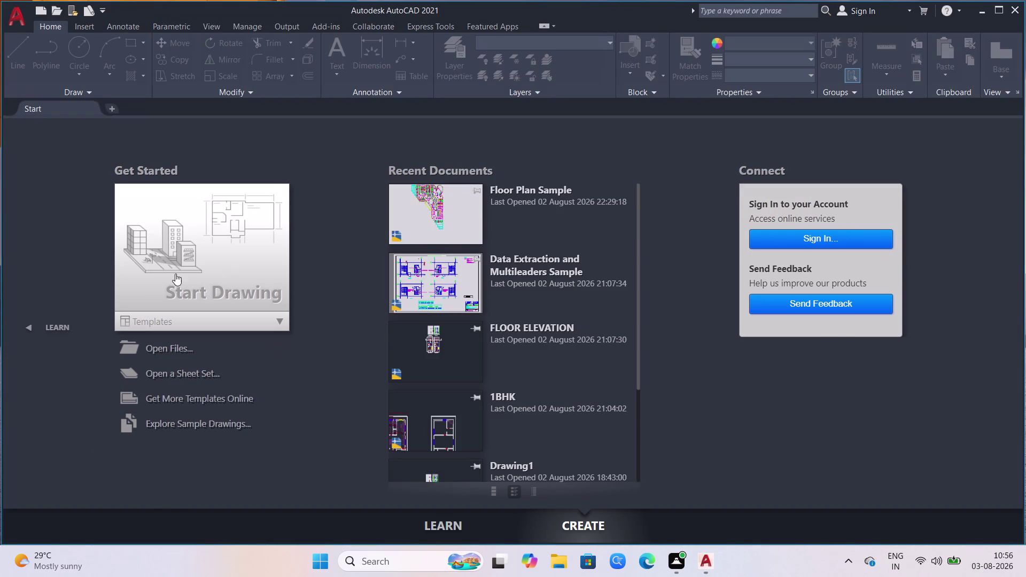
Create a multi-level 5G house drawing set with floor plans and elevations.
Start a new blank drawing and clear the stray selection windows and shortcut menus.
double_click(200, 260)
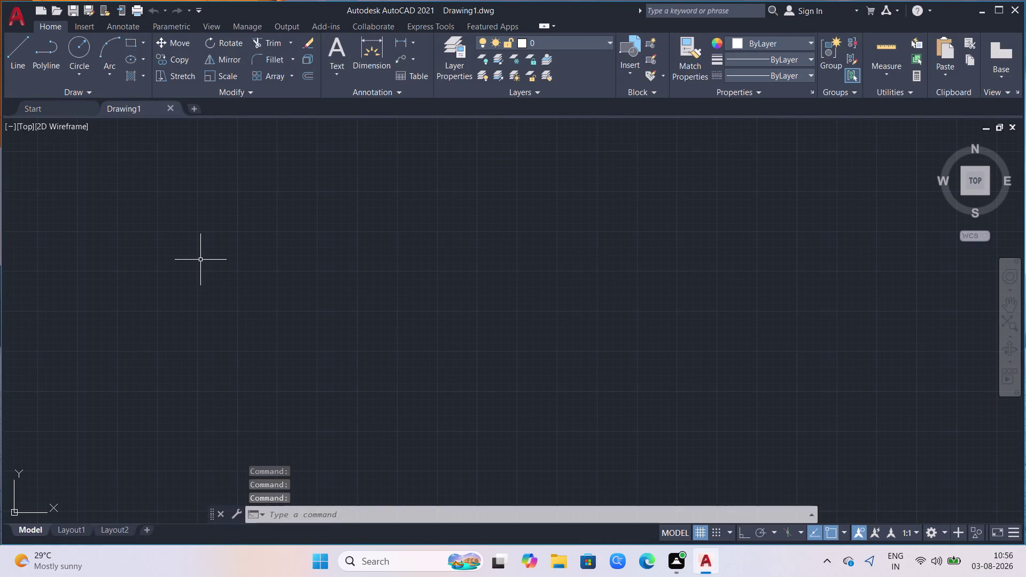
double_click(201, 260)
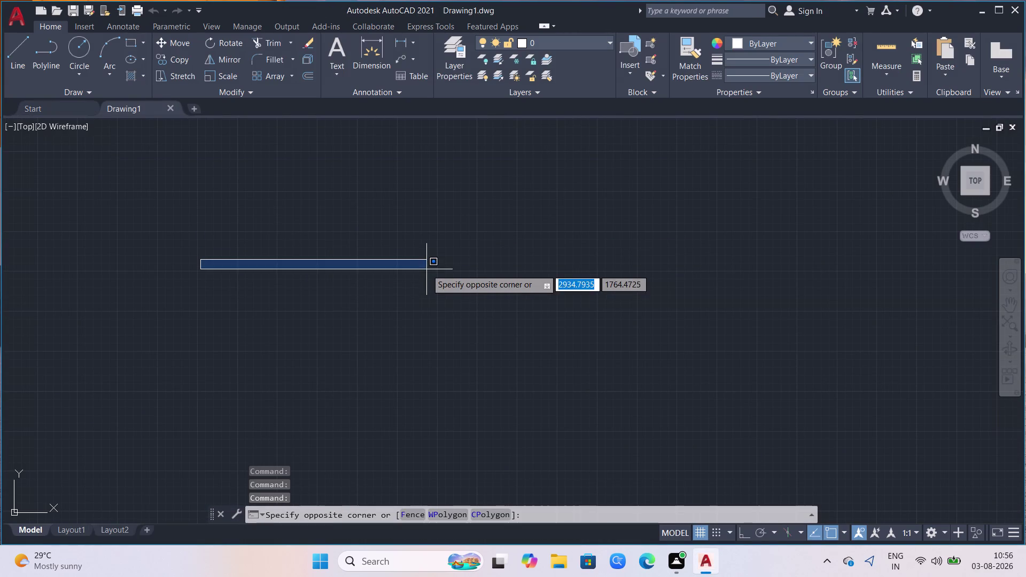
key(Escape)
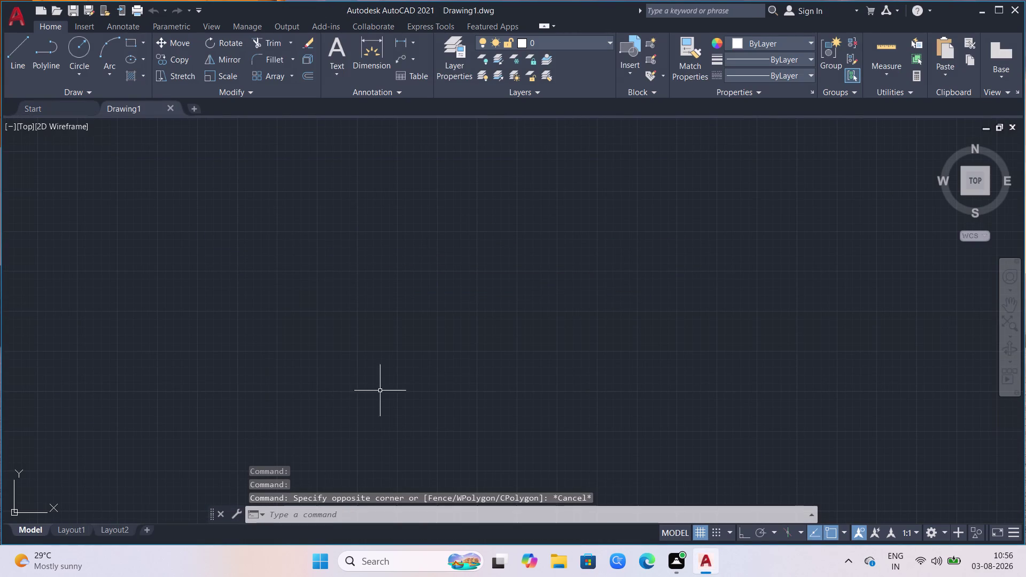
right_click(416, 389)
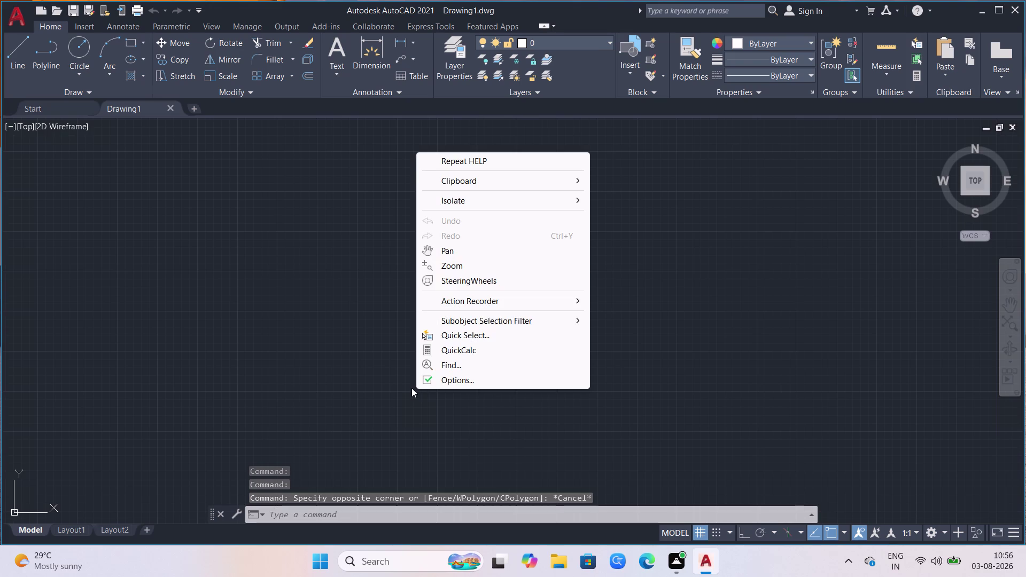
key(Escape)
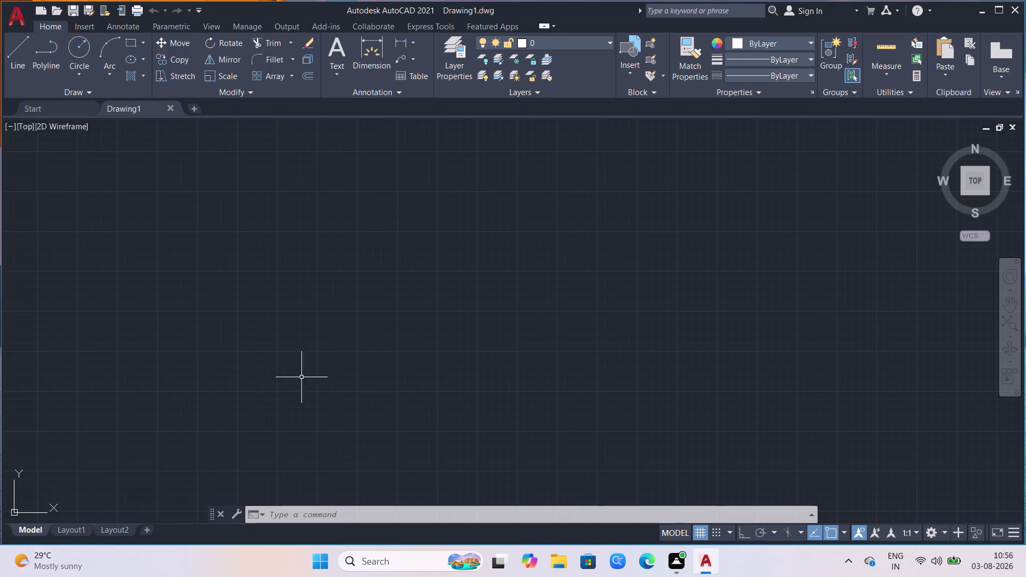
right_drag(323, 343, 322, 348)
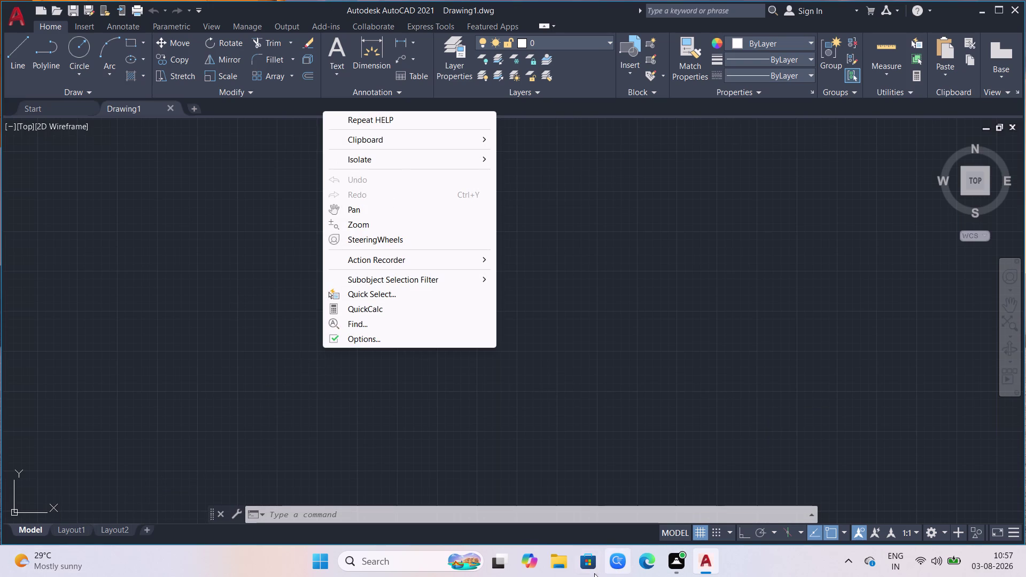
key(Escape)
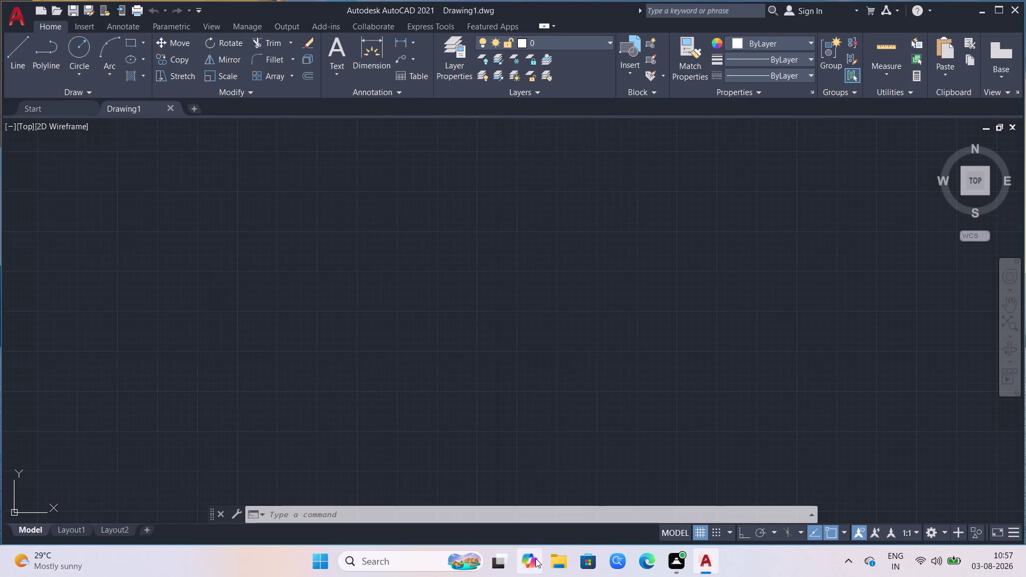
right_click(565, 530)
click(576, 348)
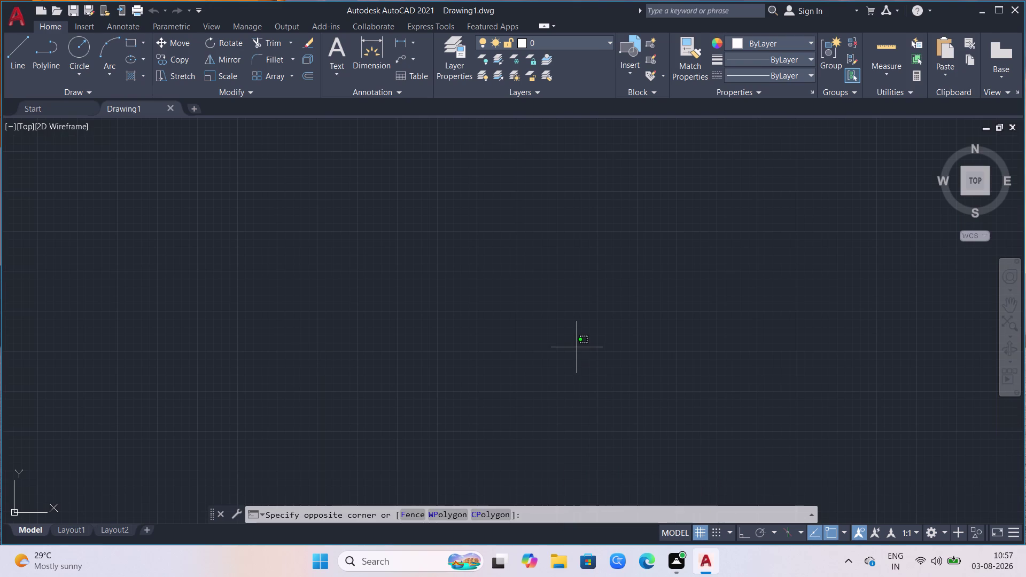
key(Escape)
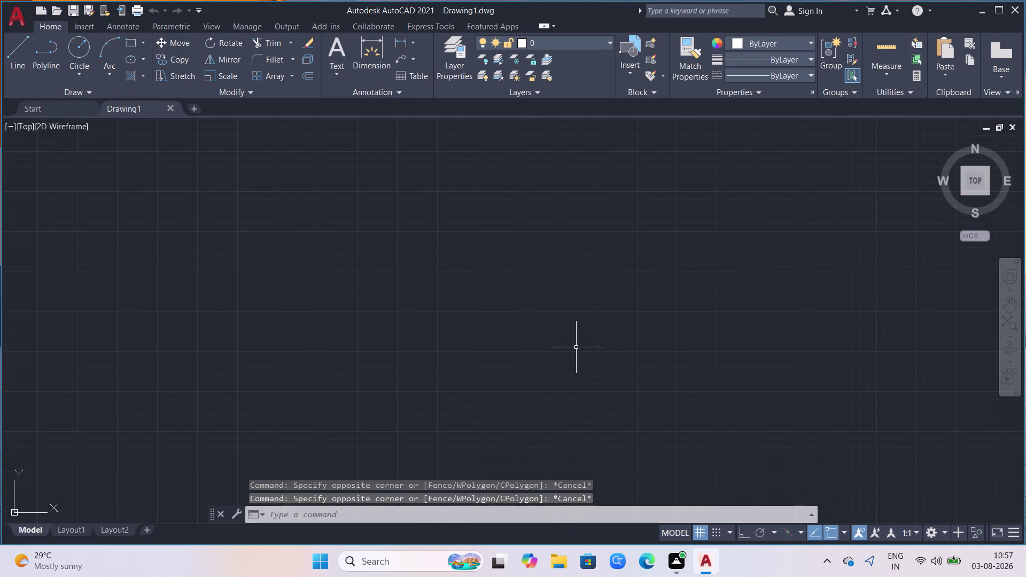
Set drawing units to Engineering length, 0'-0.0" precision and Feet insertion scale.
text(un)
key(space)
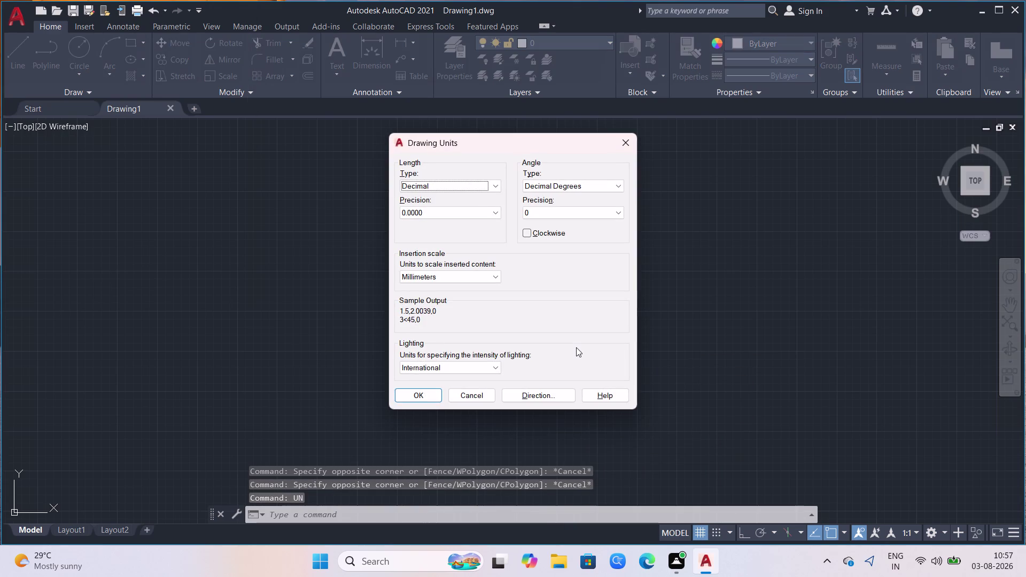
click(496, 189)
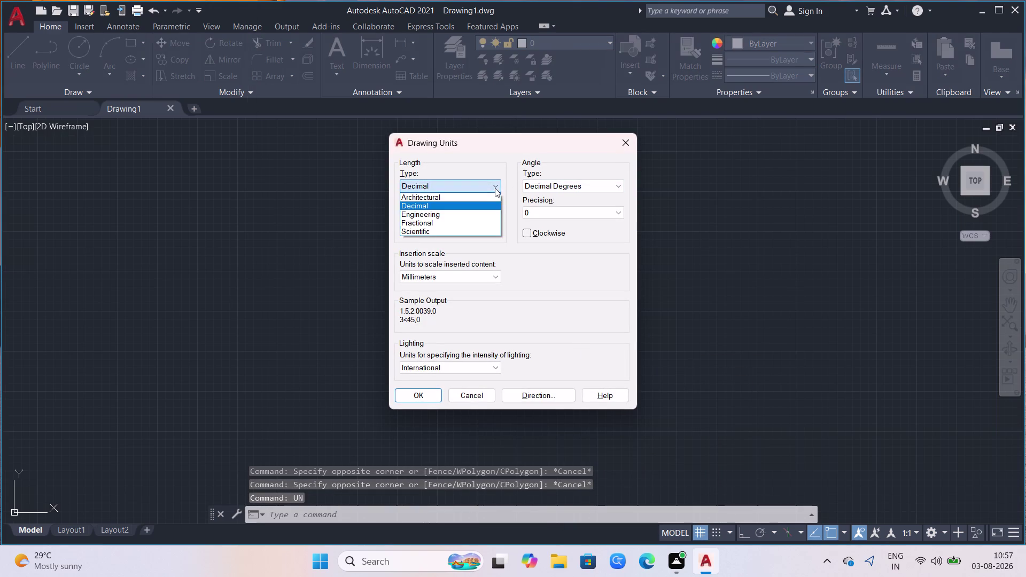
click(421, 217)
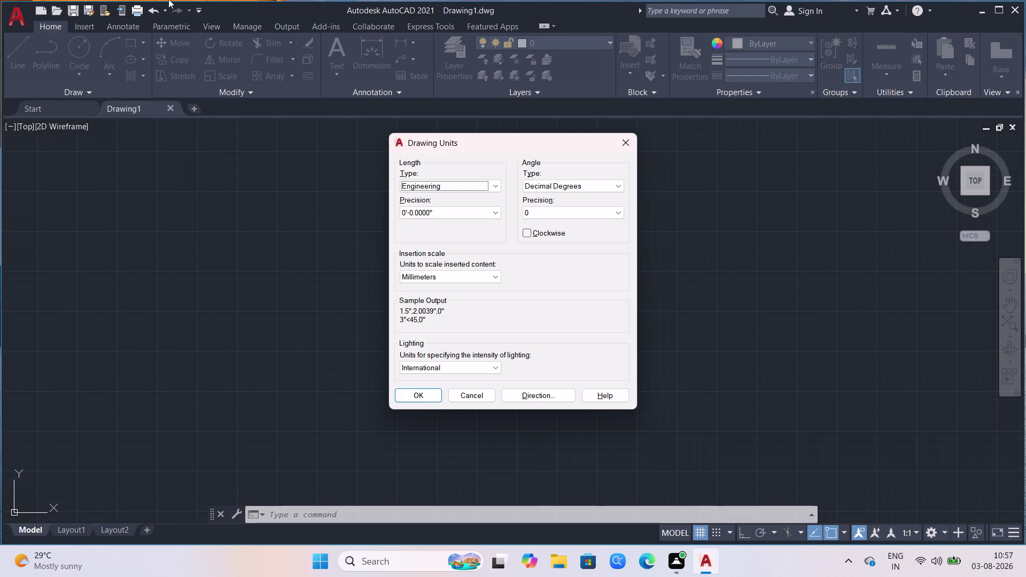
click(491, 211)
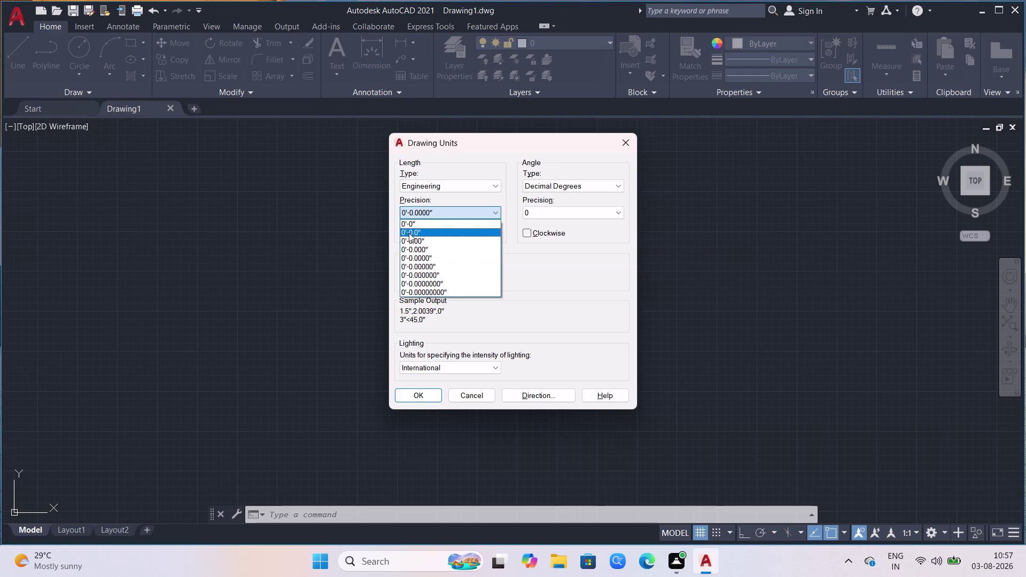
click(409, 233)
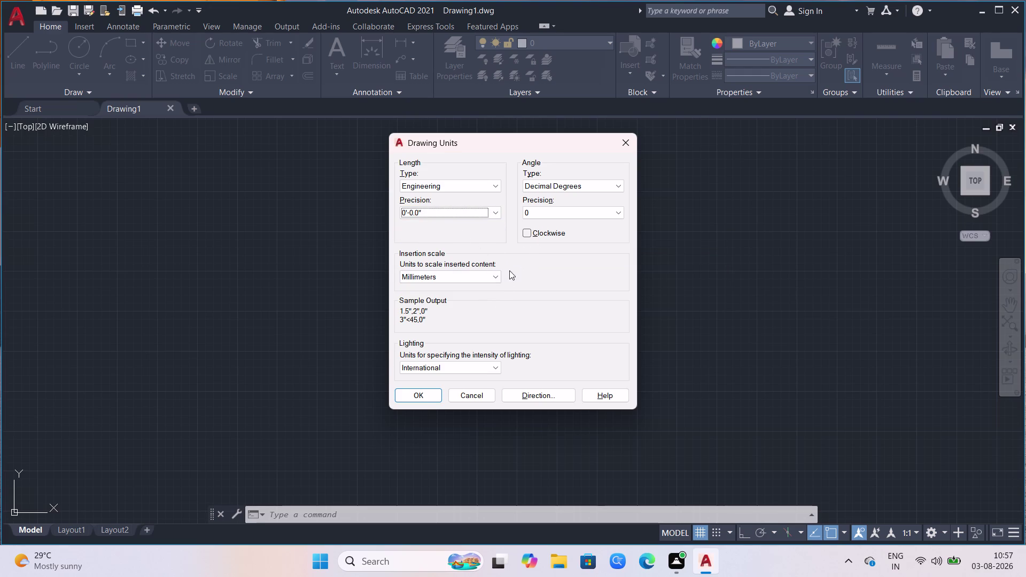
click(499, 276)
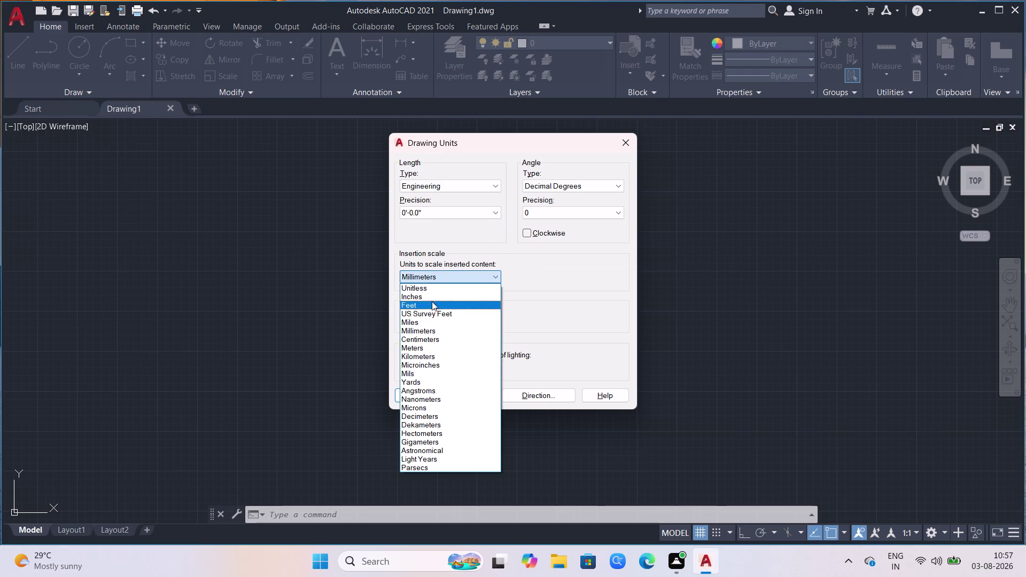
click(432, 298)
click(429, 398)
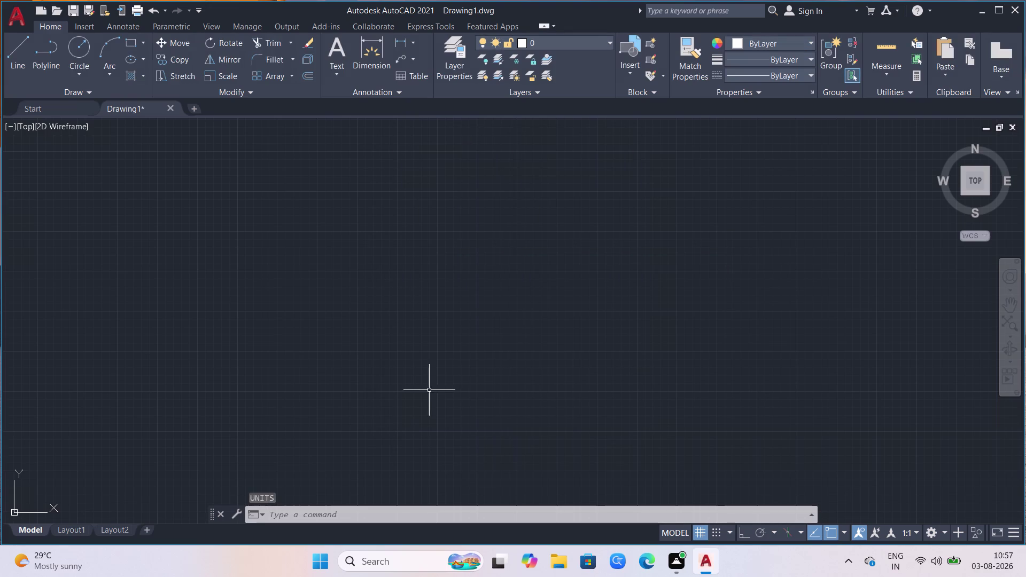
Open the Dimension Style Manager with the D alias.
right_click(457, 339)
click(700, 292)
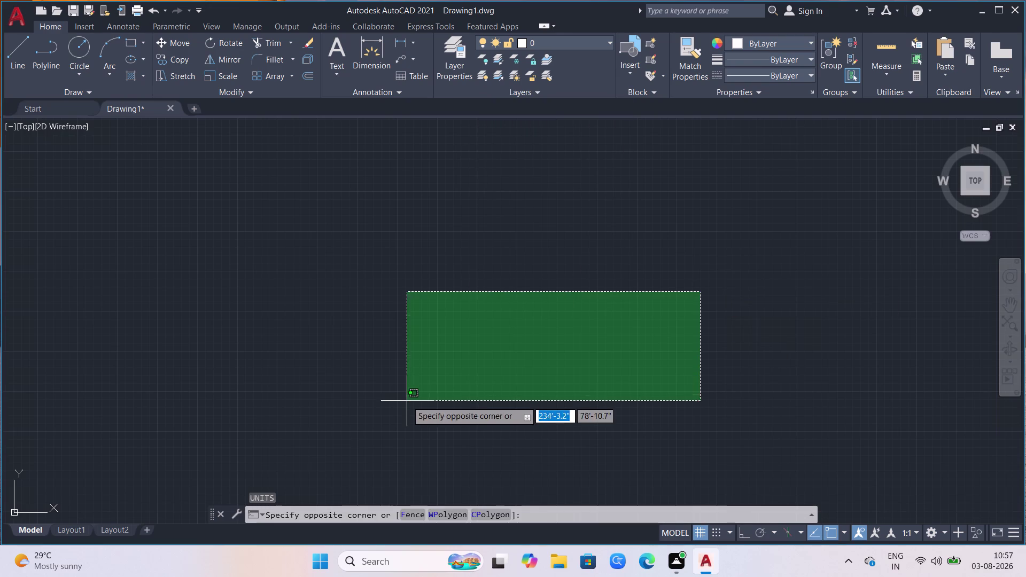
key(Escape)
key(d)
key(Return)
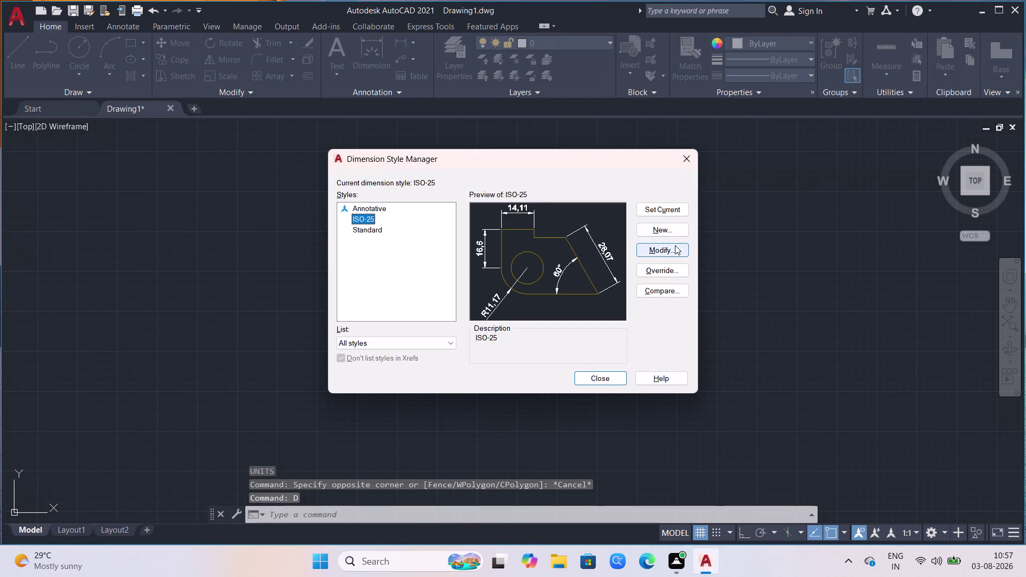
Give the ISO-25 style Engineering primary units with 0'-0.0" precision.
click(675, 248)
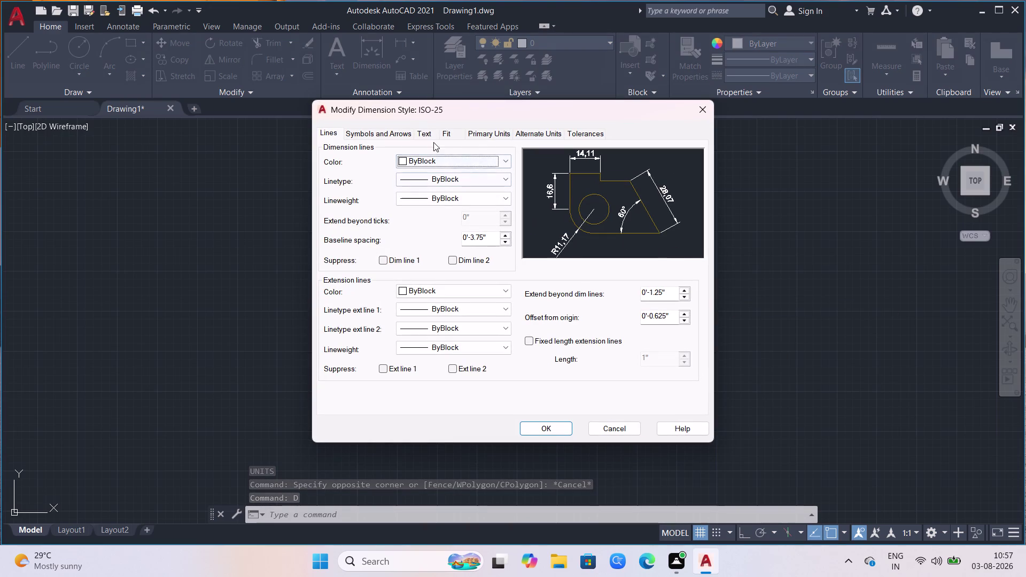
click(498, 135)
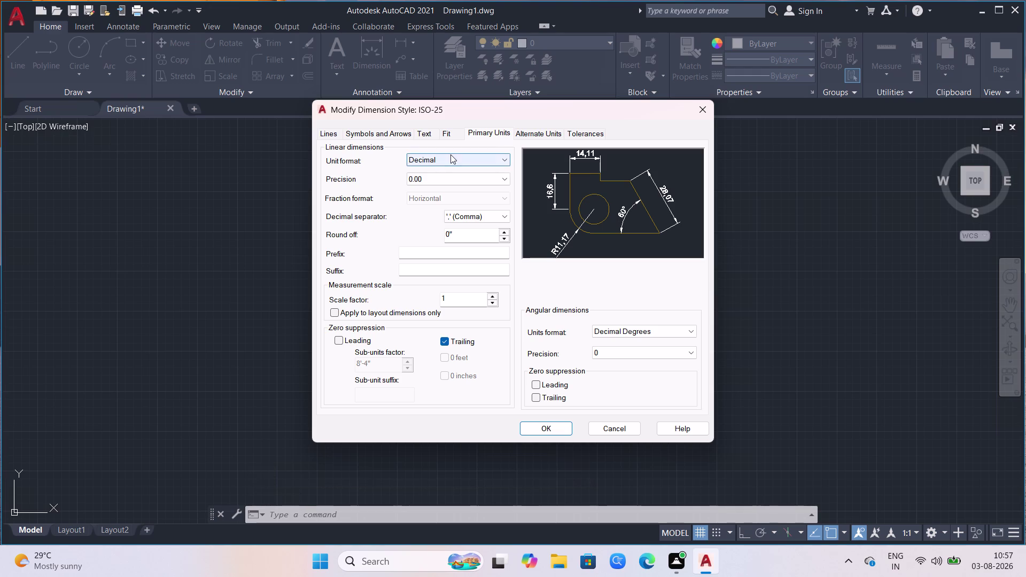
click(451, 154)
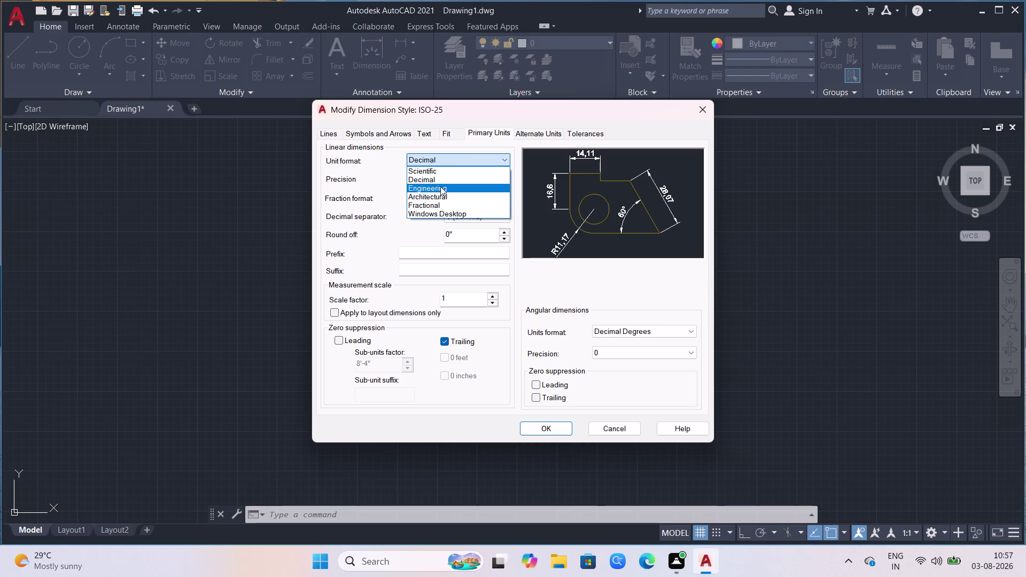
click(441, 186)
click(441, 186)
click(444, 181)
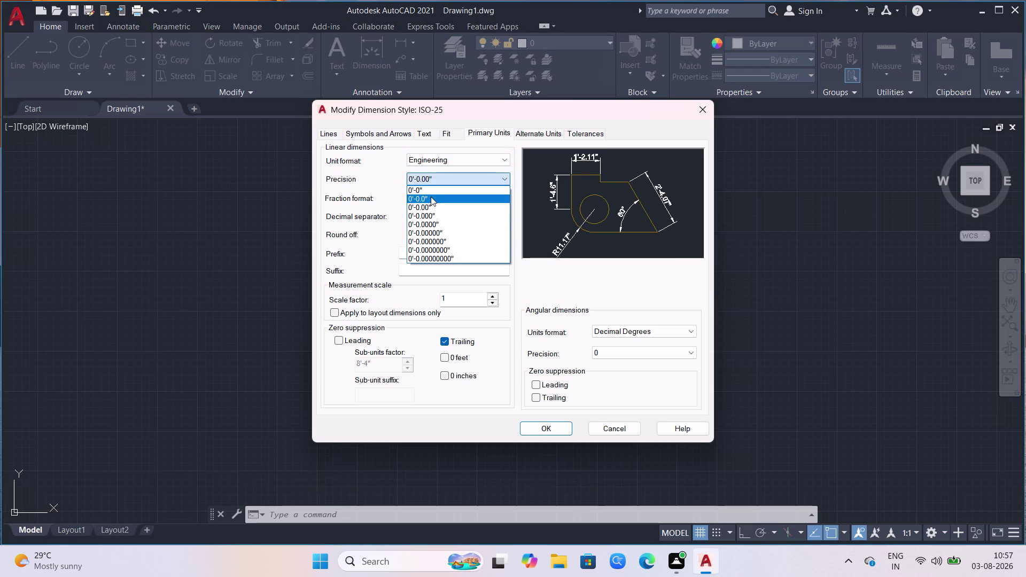
click(431, 197)
click(445, 128)
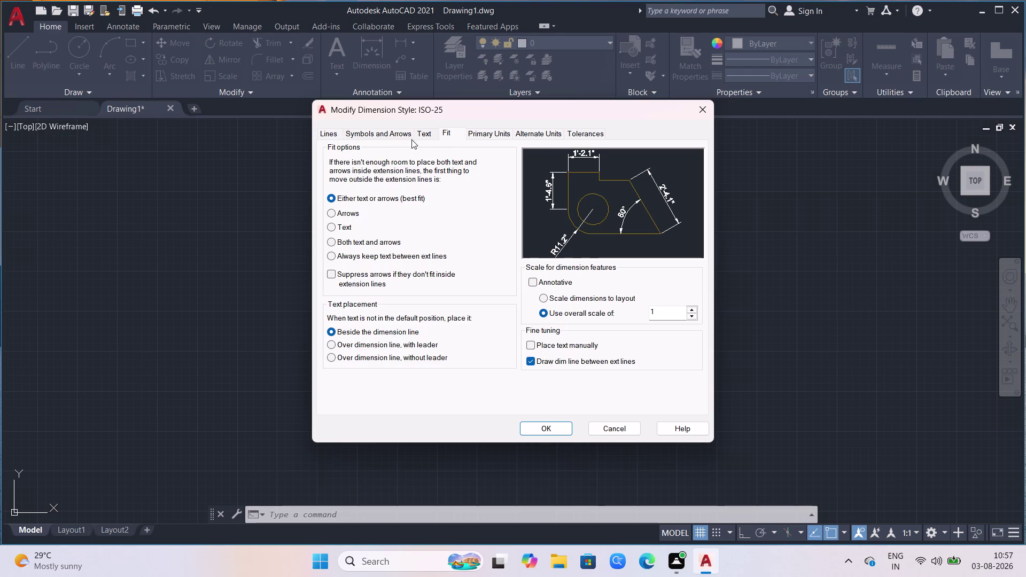
Change the ISO-25 dimension text height to 4".
click(429, 132)
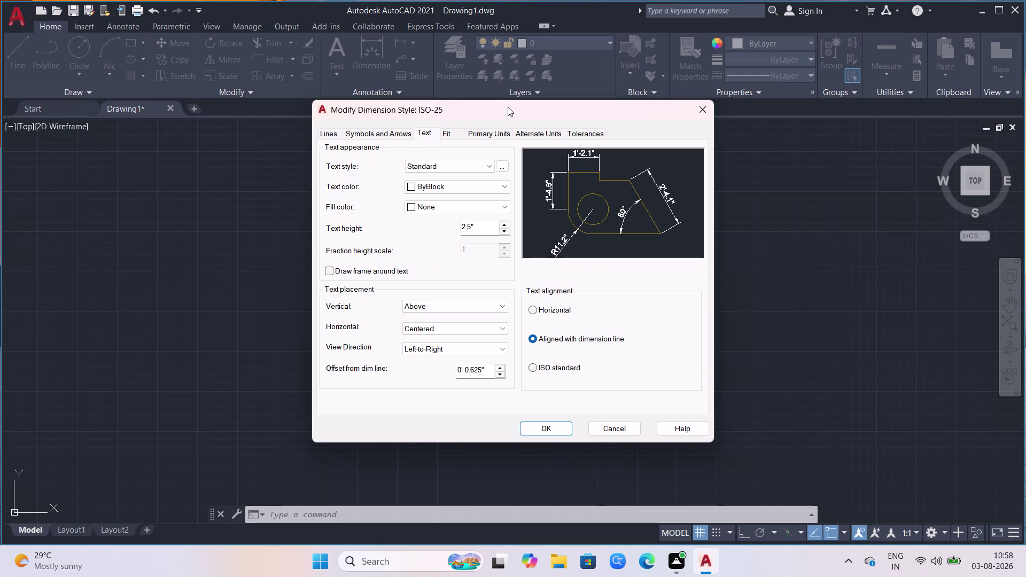
click(426, 132)
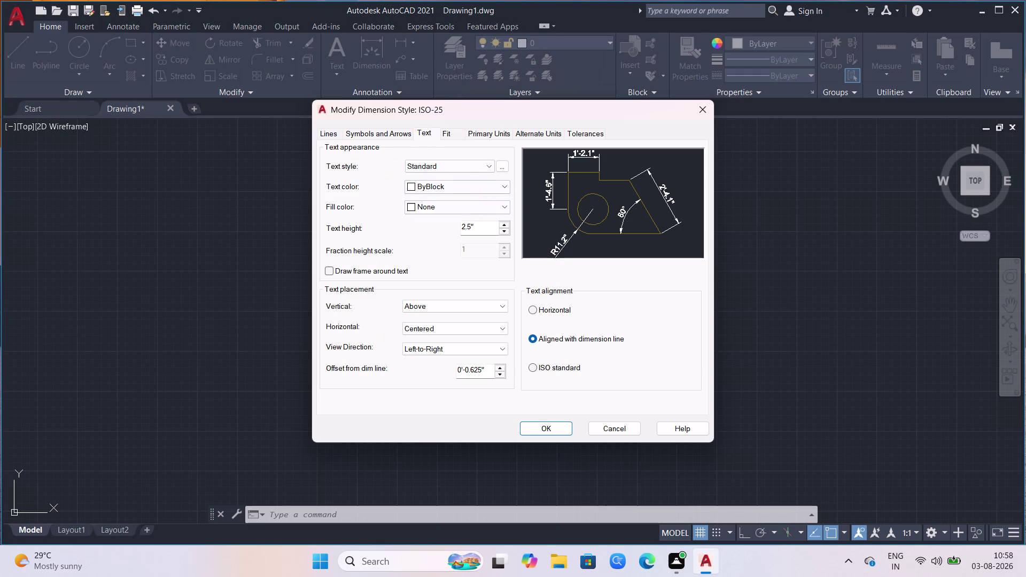
click(480, 228)
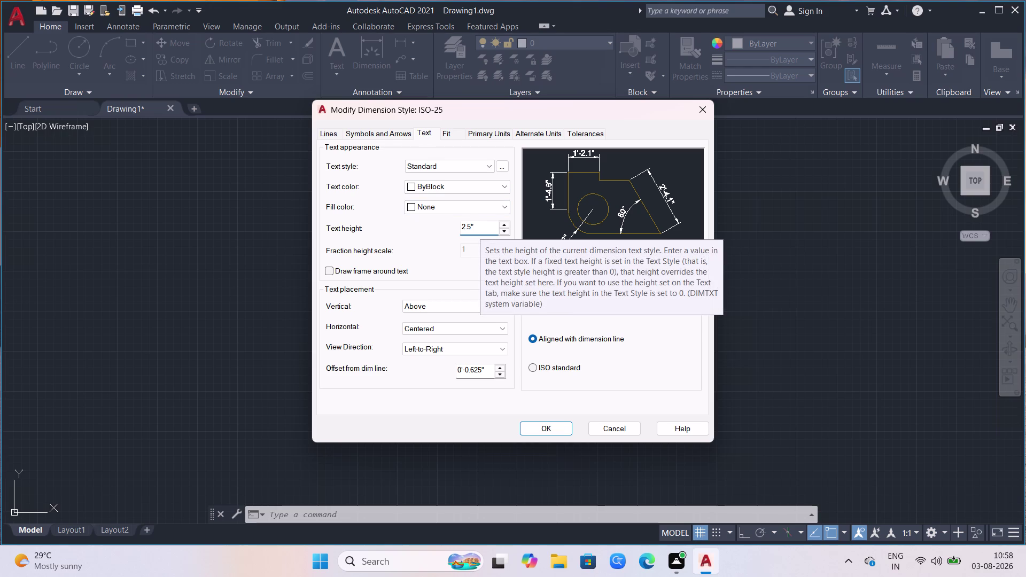
key(BackSpace)
key(BackSpace)
key(BackSpace)
key(BackSpace)
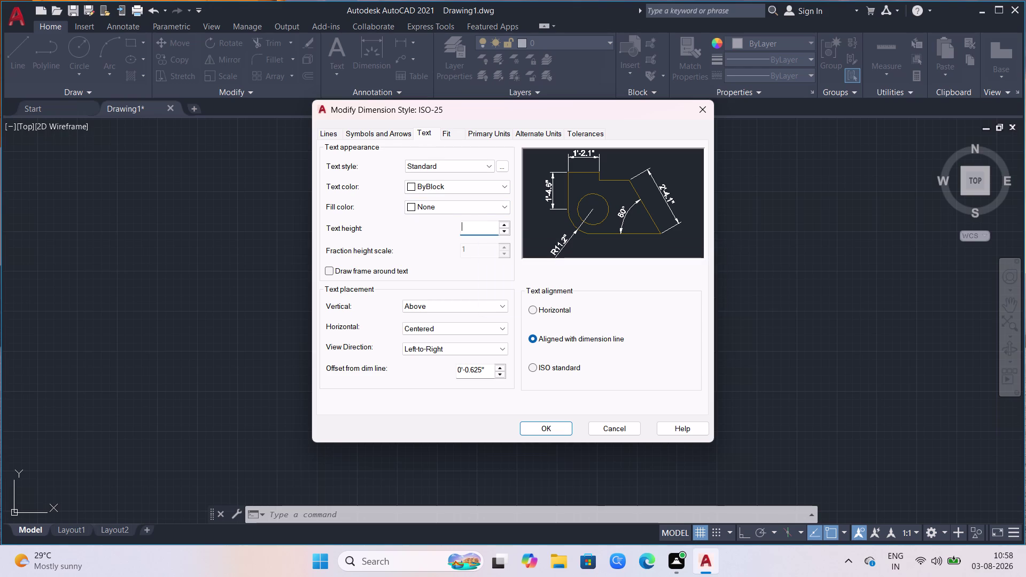
key(4)
key(apostrophe)
key(BackSpace)
key(shift+quotedbl)
Apply the style changes and make ISO-25 the current dimension style.
click(553, 431)
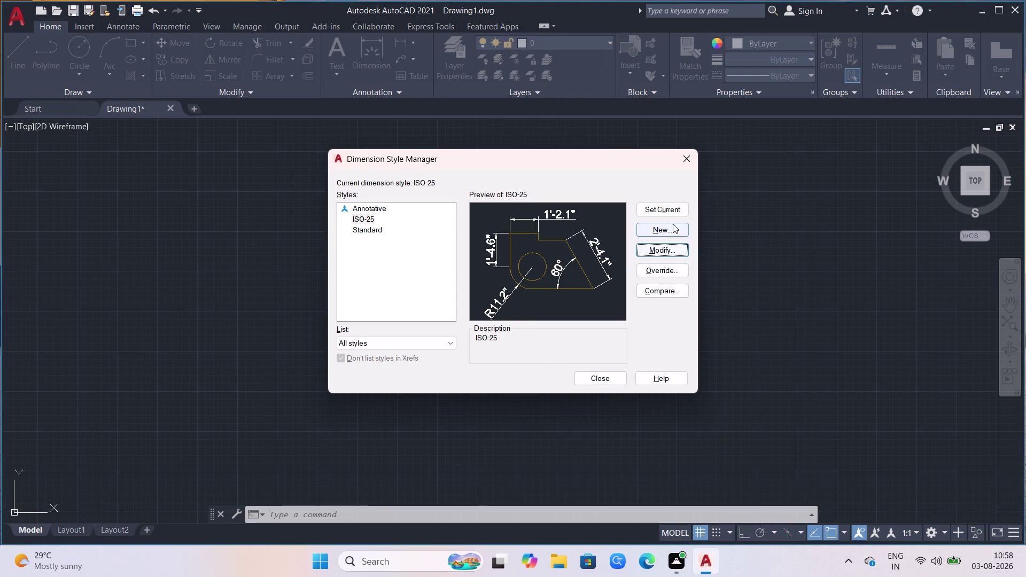
click(675, 205)
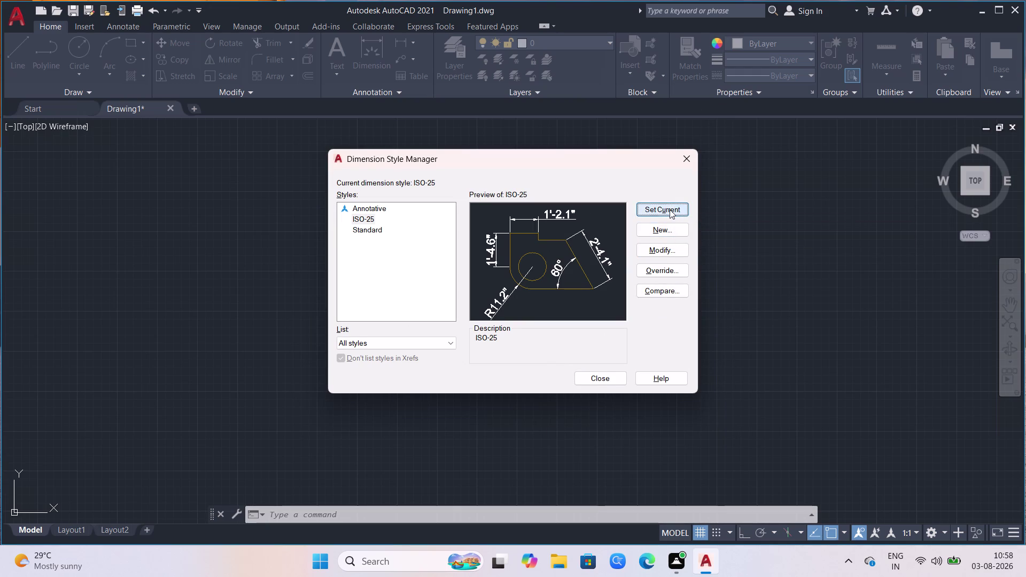
click(615, 379)
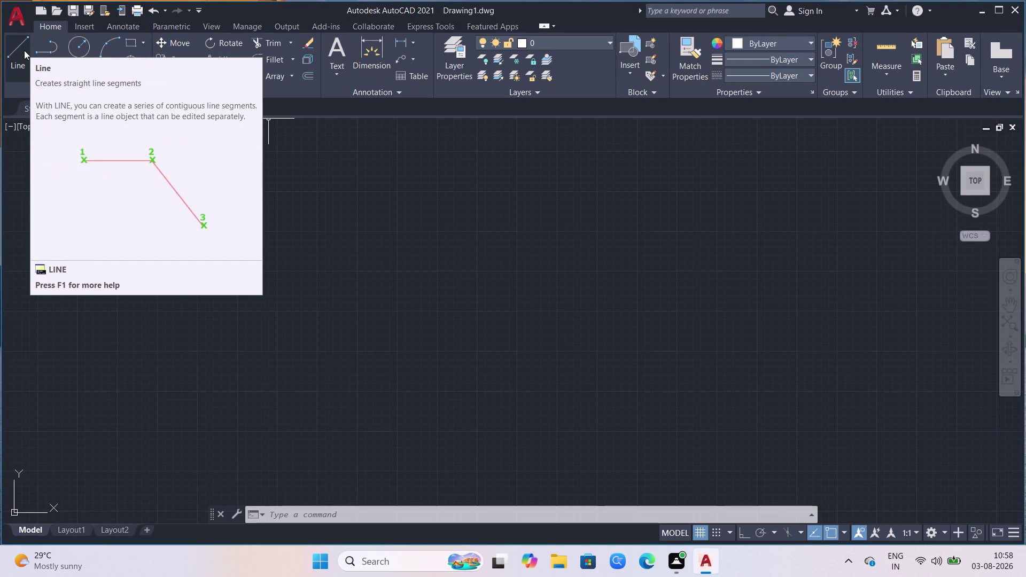
Place crossing vertical and horizontal construction lines using XLINE with Ortho on.
key(x)
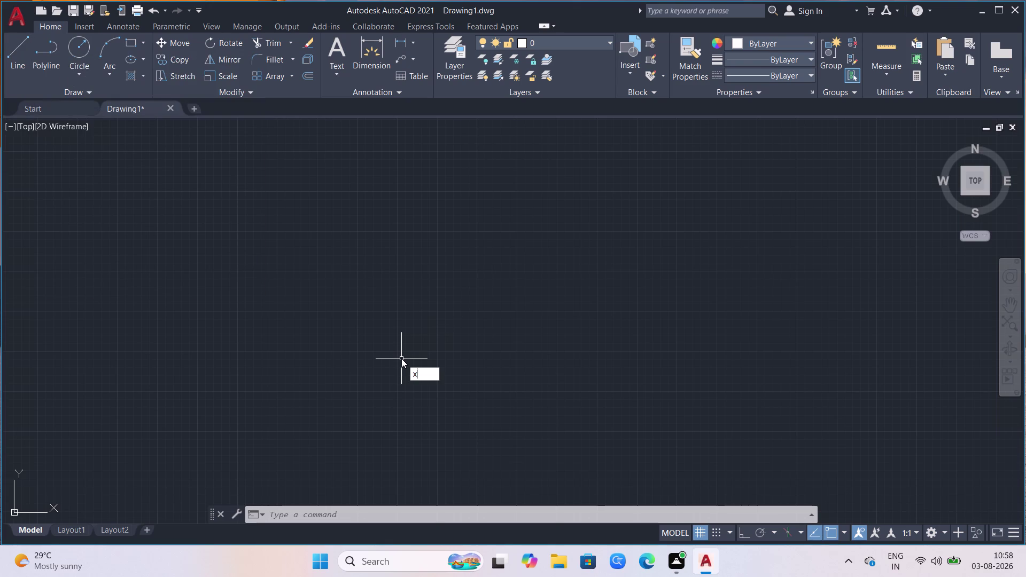
key(l)
key(Return)
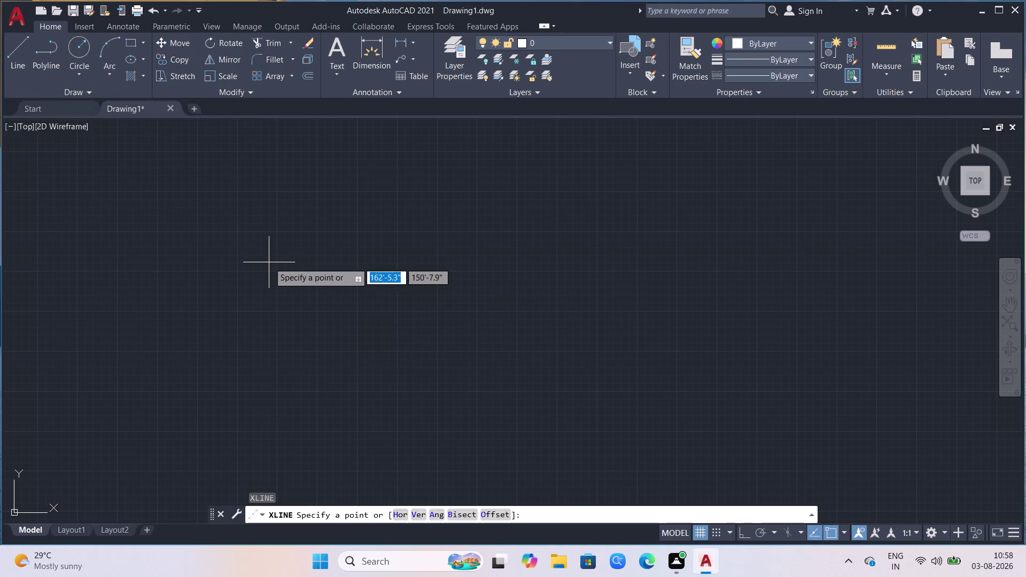
click(271, 264)
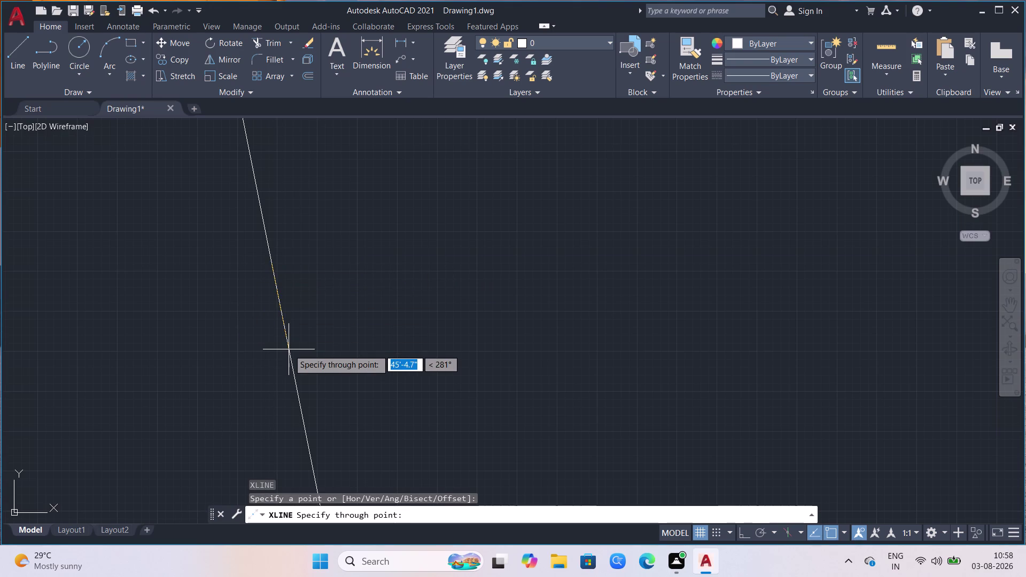
key(F8)
click(288, 350)
click(426, 303)
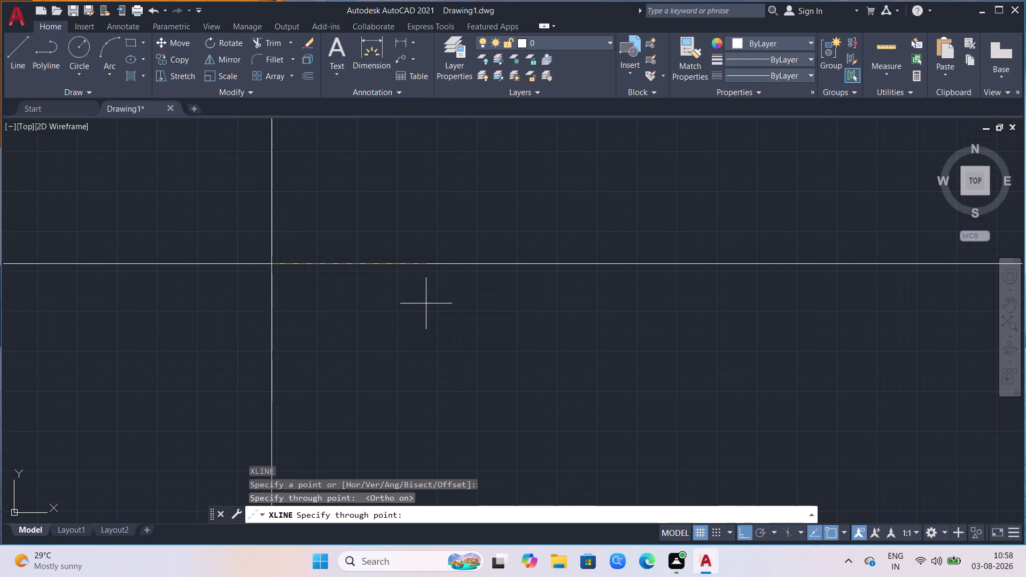
key(Escape)
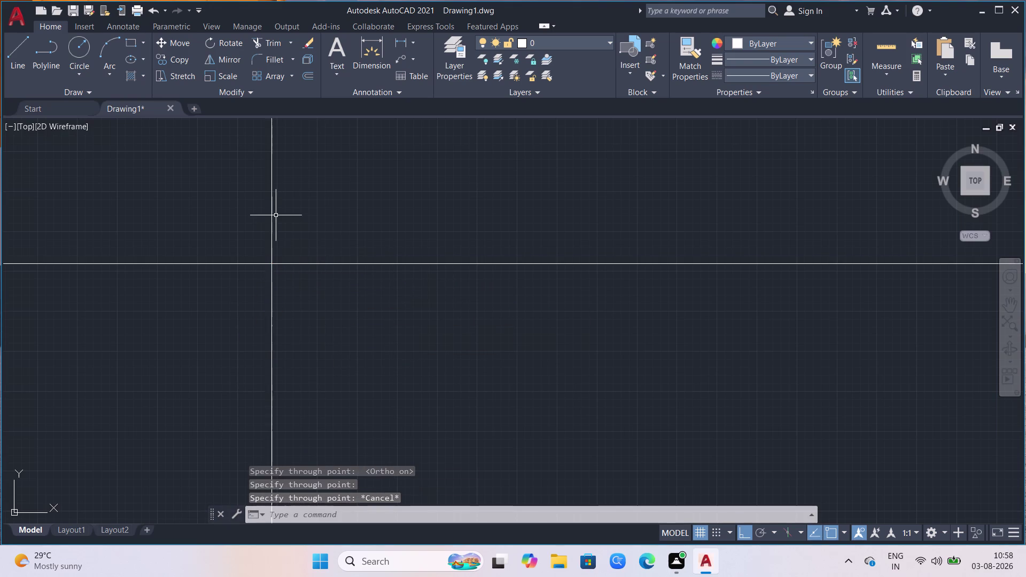
scroll(down, 3)
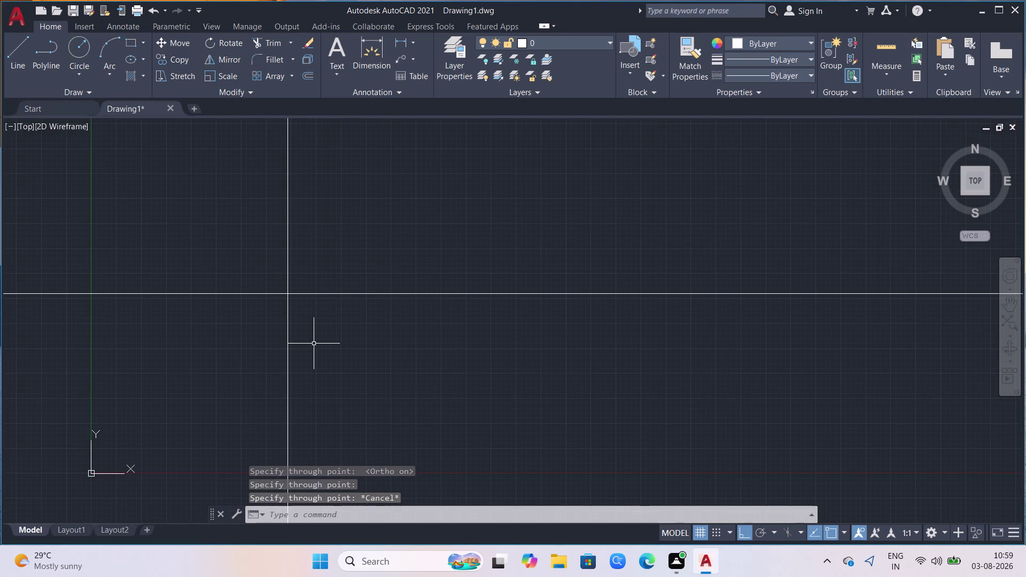
scroll(up, 3)
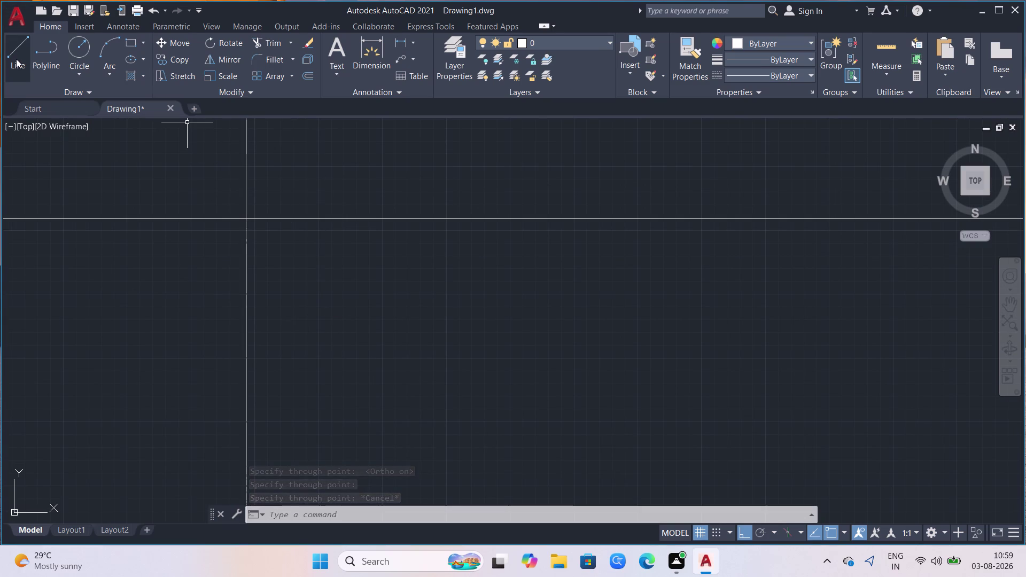
click(18, 53)
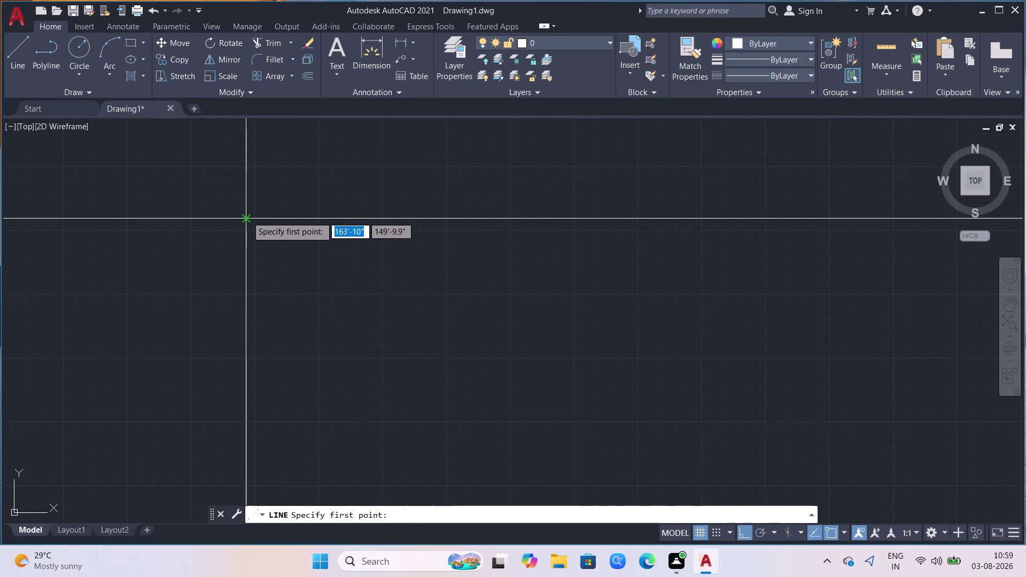
Draw a 27-foot line starting from the construction-line crossing.
click(247, 217)
text(27)
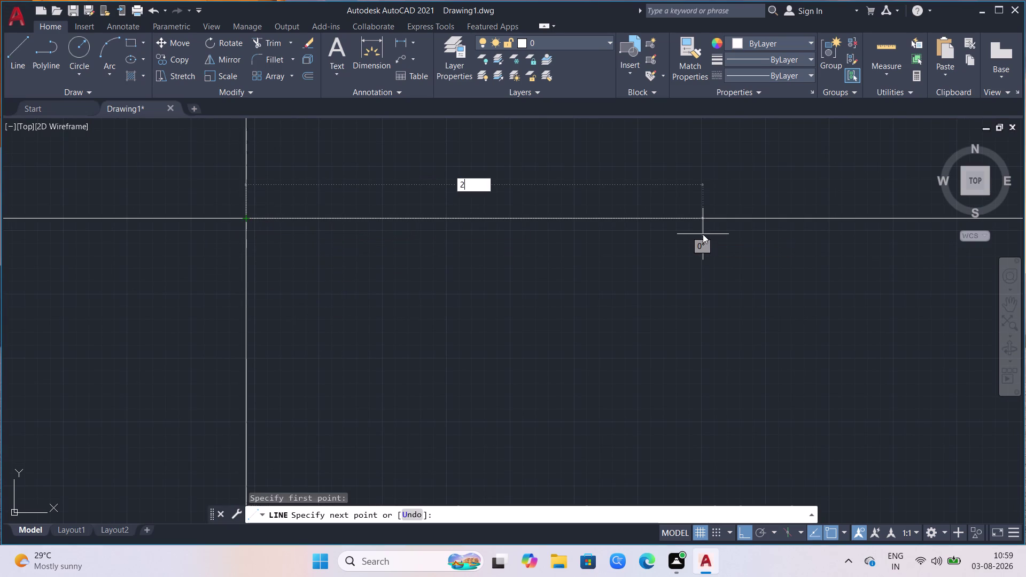
text(')
key(Return)
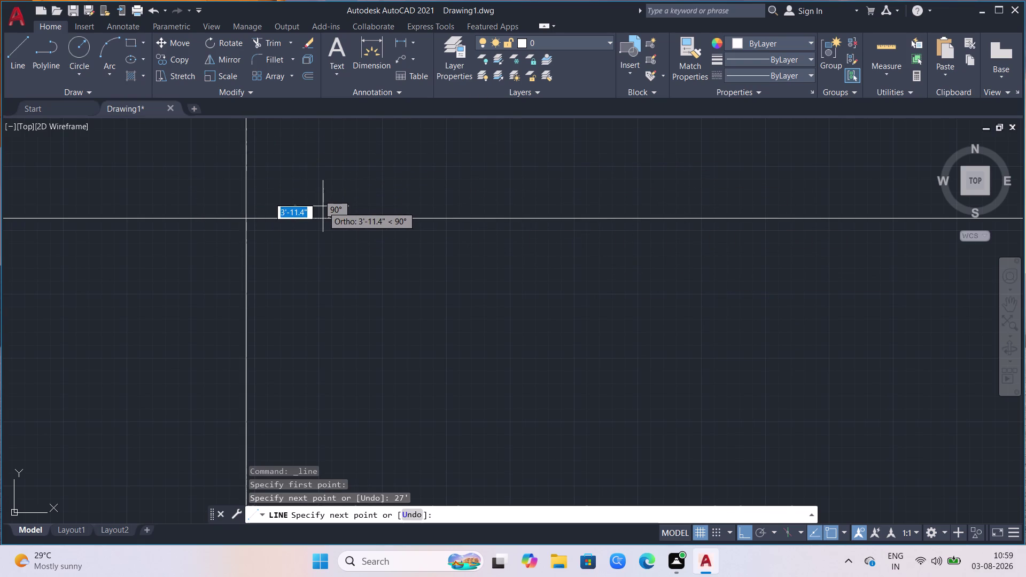
Draw a 50-foot line downward, then end the bottom line on the vertical construction line.
scroll(up, 3)
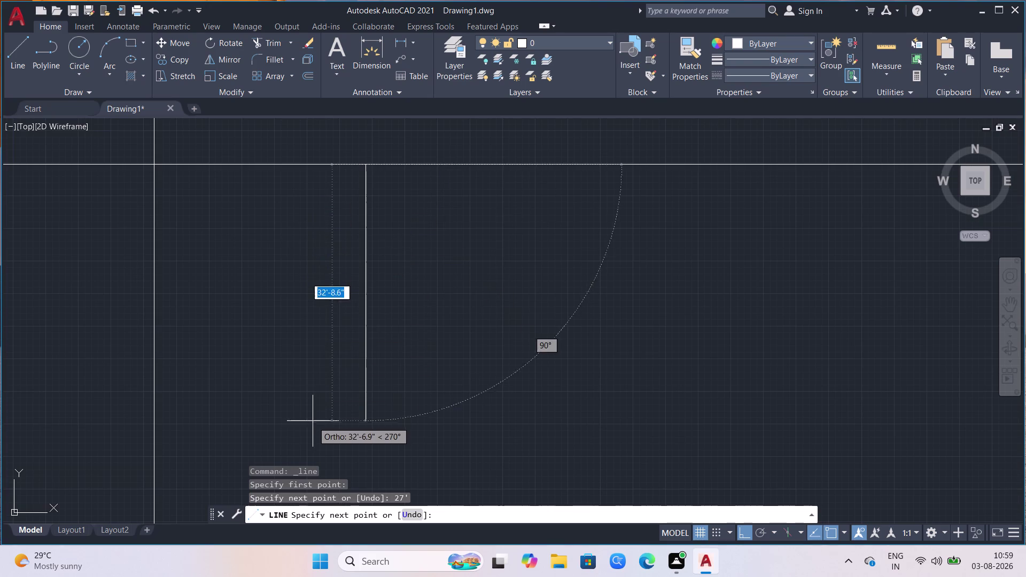
key(5)
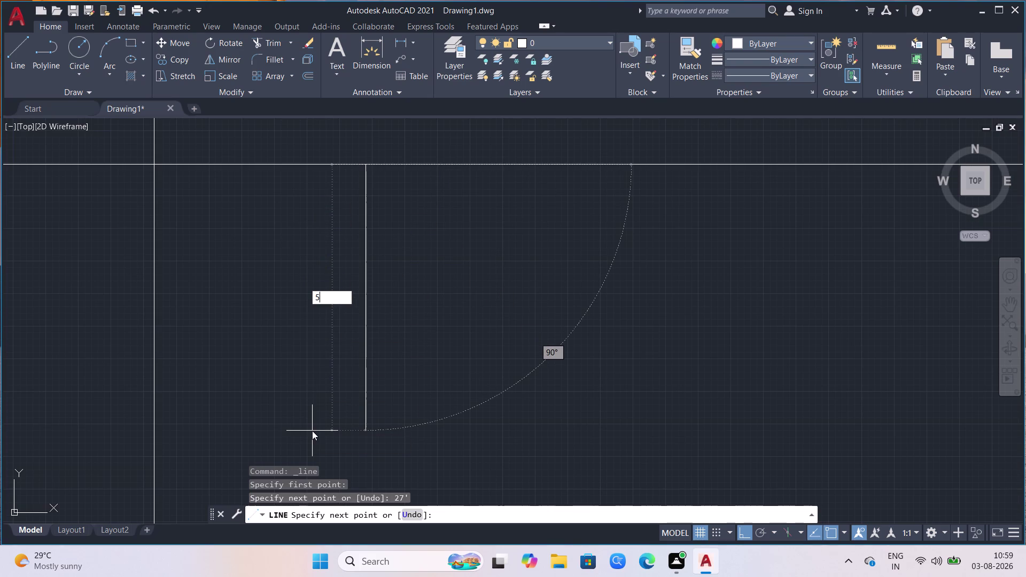
key(0)
key(apostrophe)
key(Return)
scroll(down, 3)
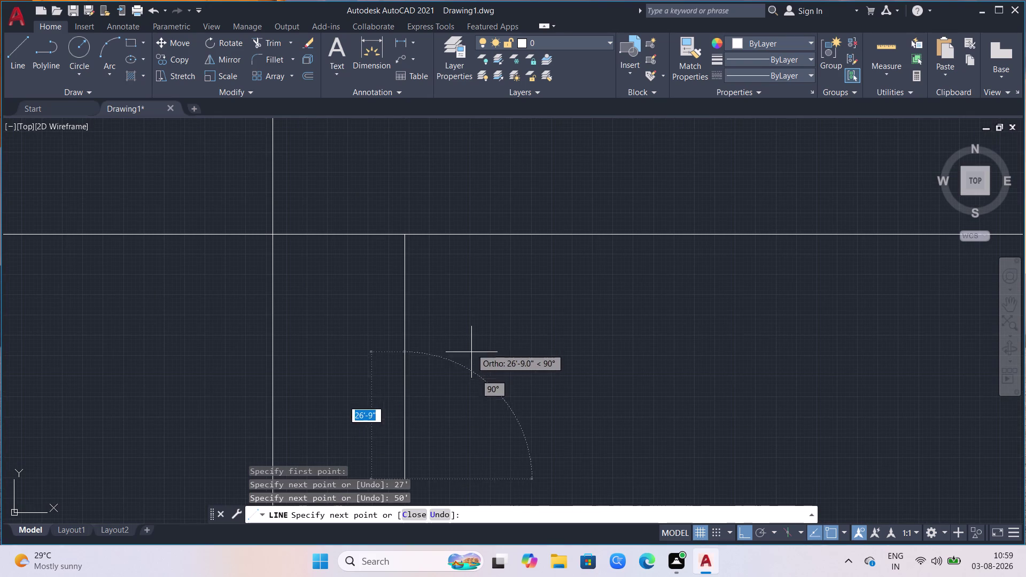
scroll(down, 3)
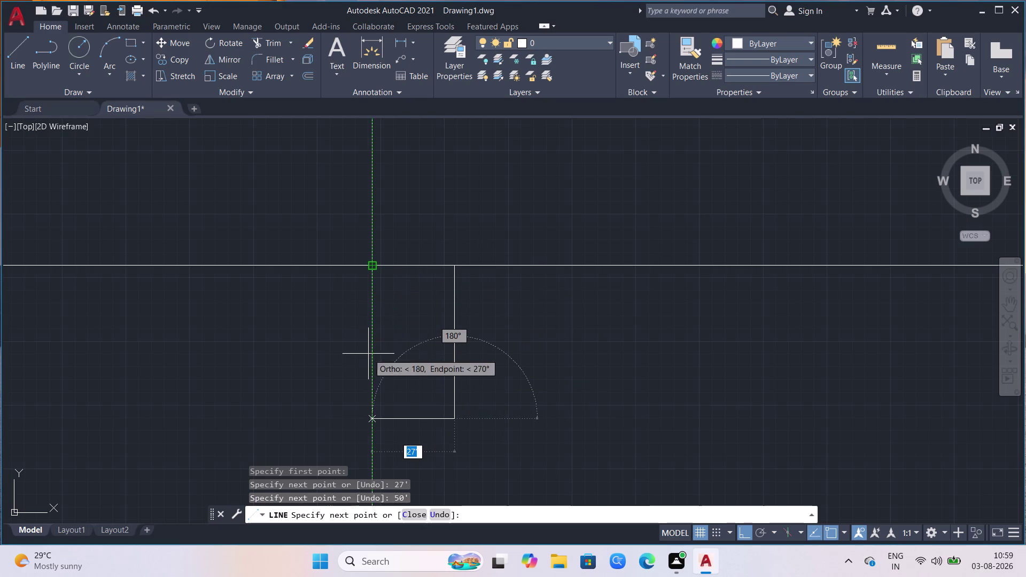
click(372, 419)
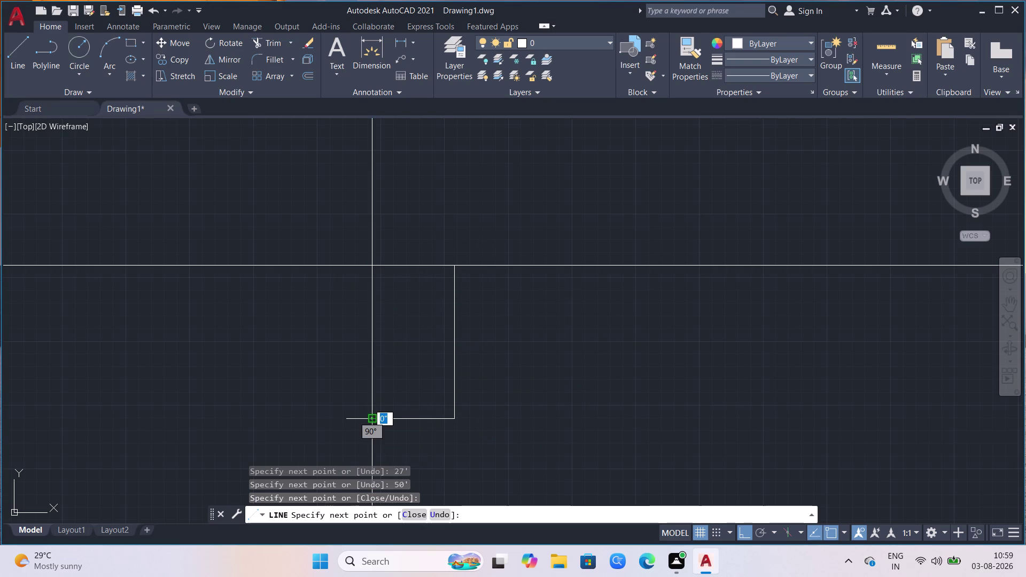
key(Escape)
scroll(down, 3)
scroll(up, 3)
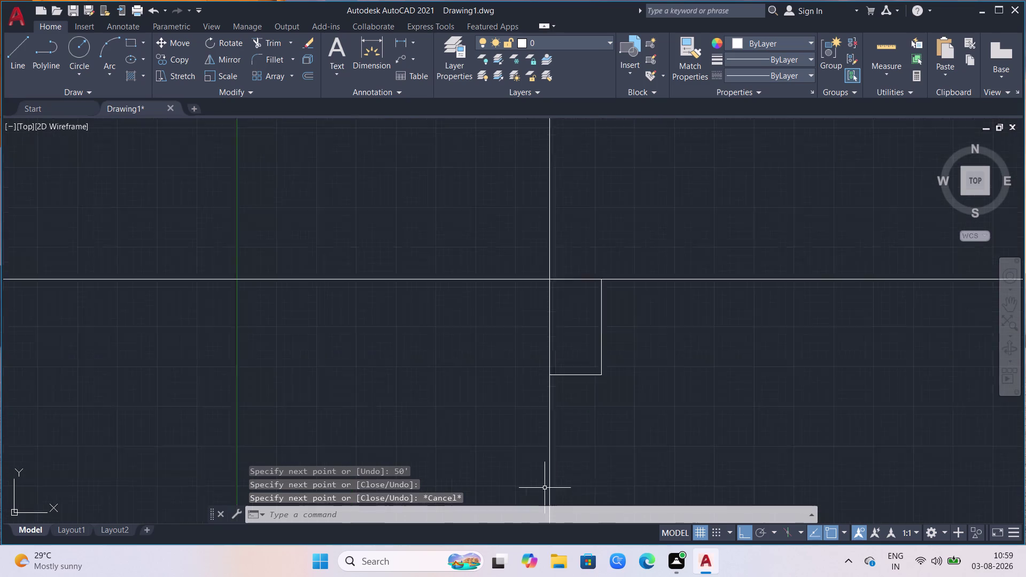
scroll(up, 3)
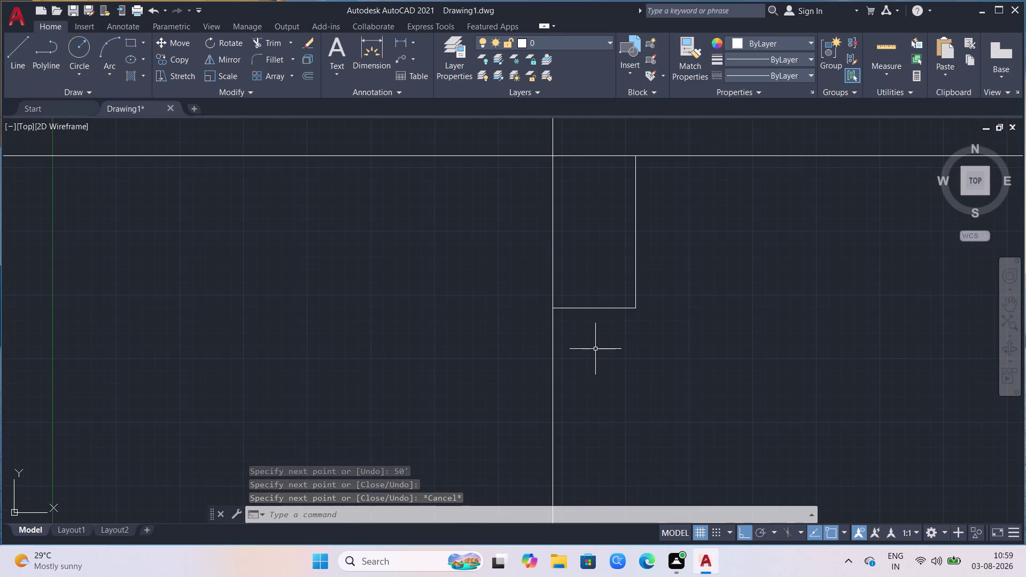
Trim the construction-line overhangs outside the rectangle.
text(tr)
key(Return)
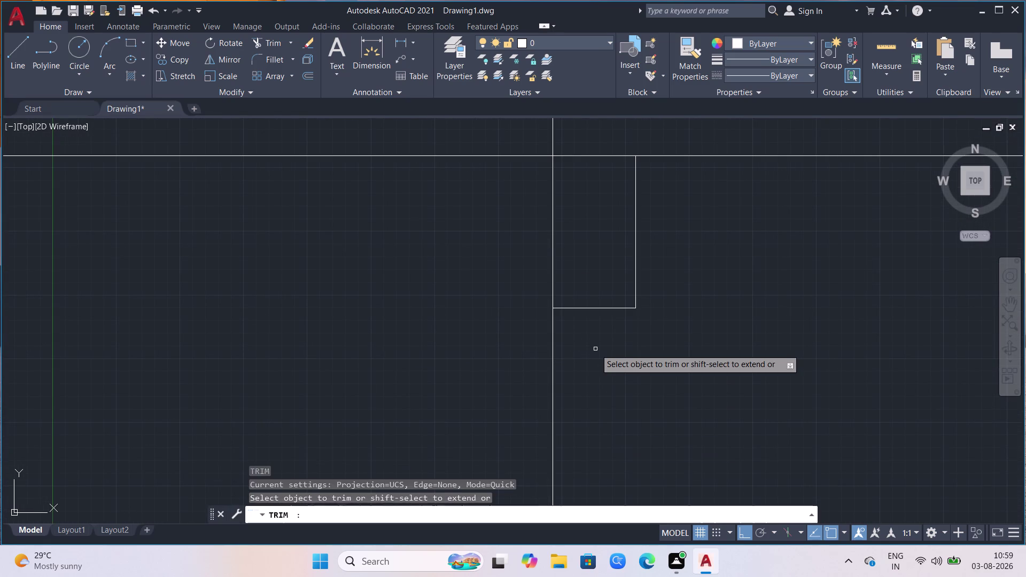
click(607, 344)
click(490, 384)
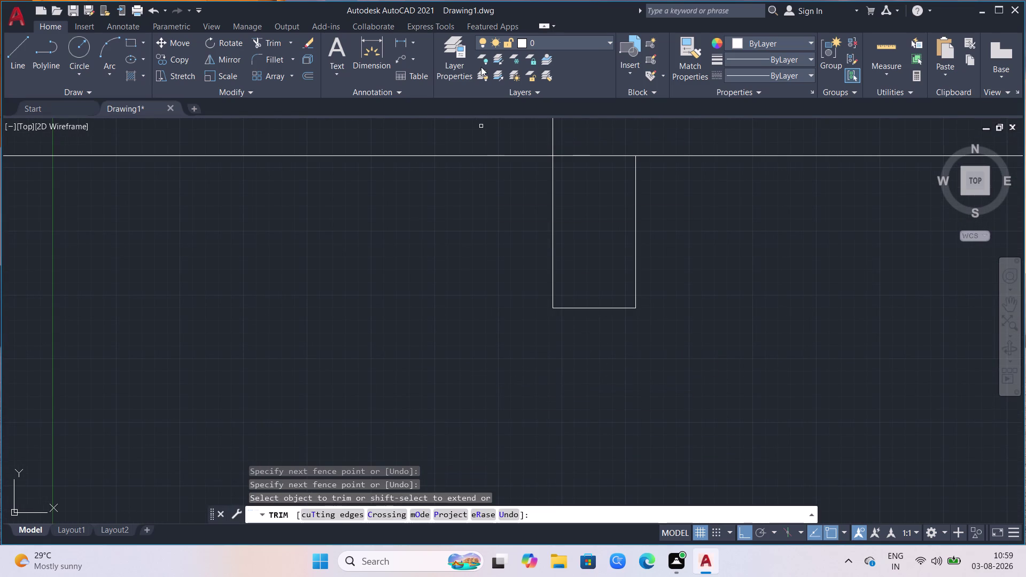
click(510, 141)
click(436, 180)
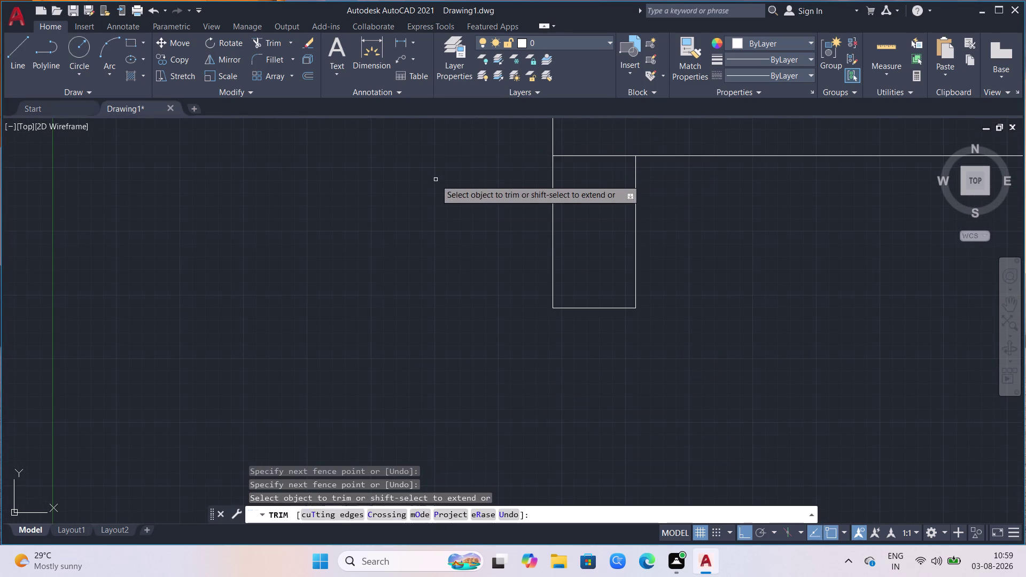
drag(505, 150, 533, 143)
drag(641, 136, 615, 141)
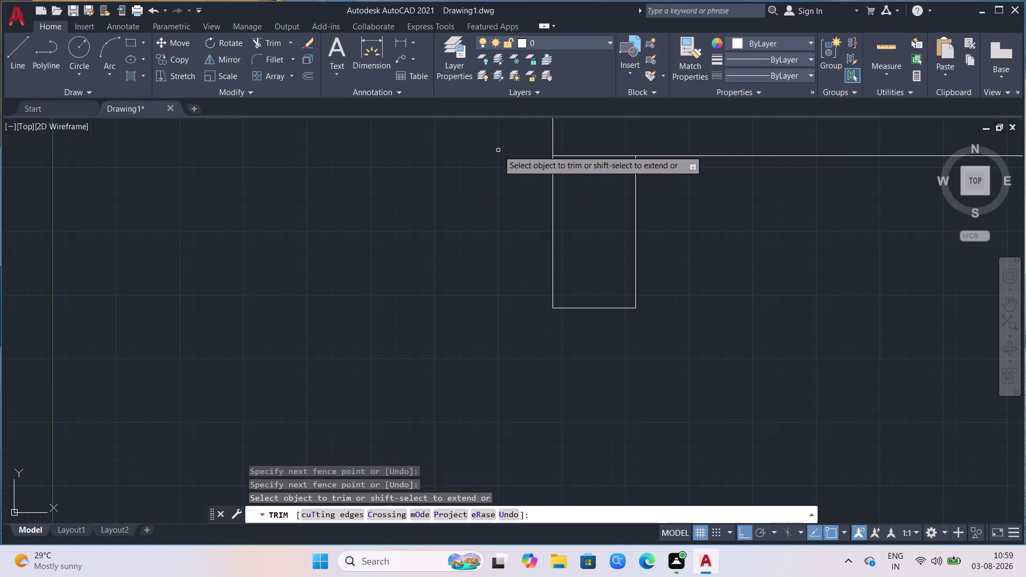
drag(513, 142, 704, 181)
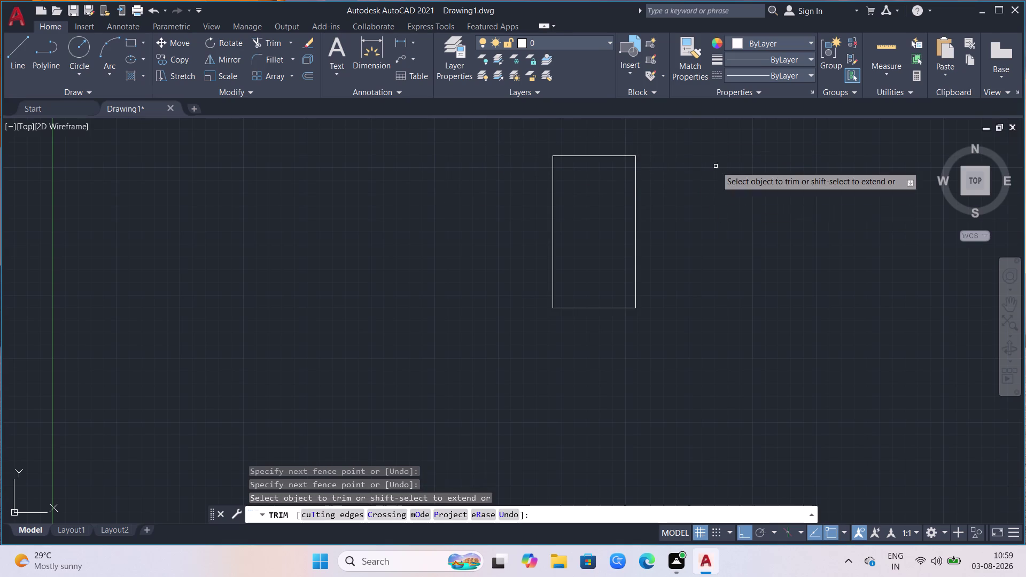
scroll(up, 3)
scroll(up, 3)
key(Escape)
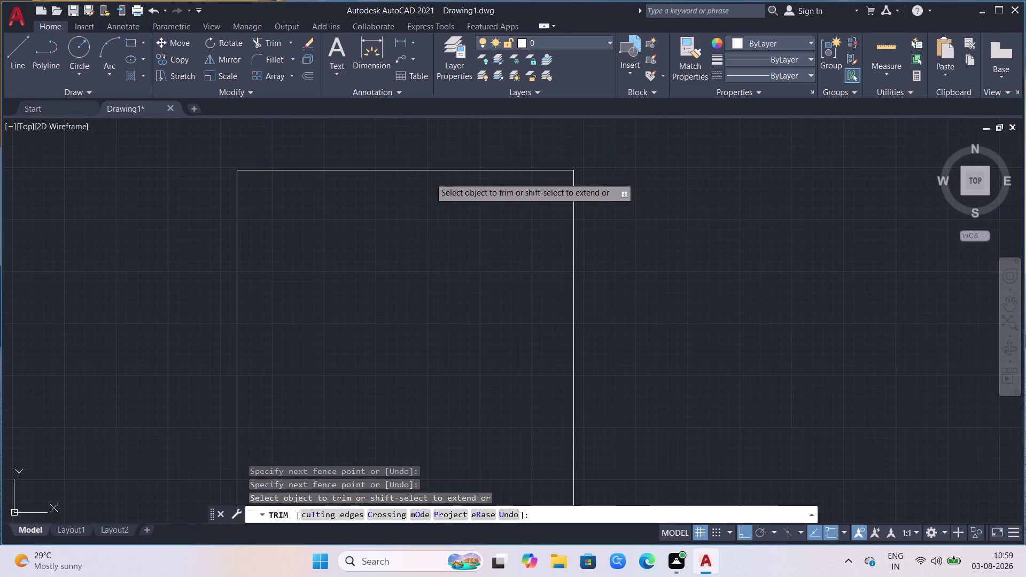
Select the rectangle's top edge, then cancel the selection.
scroll(up, 3)
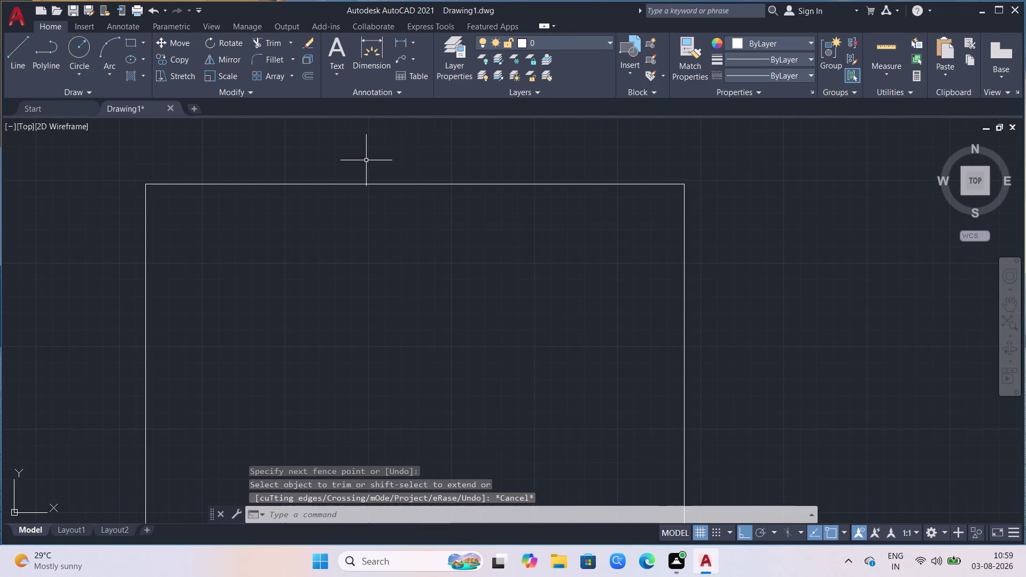
scroll(up, 3)
scroll(down, 3)
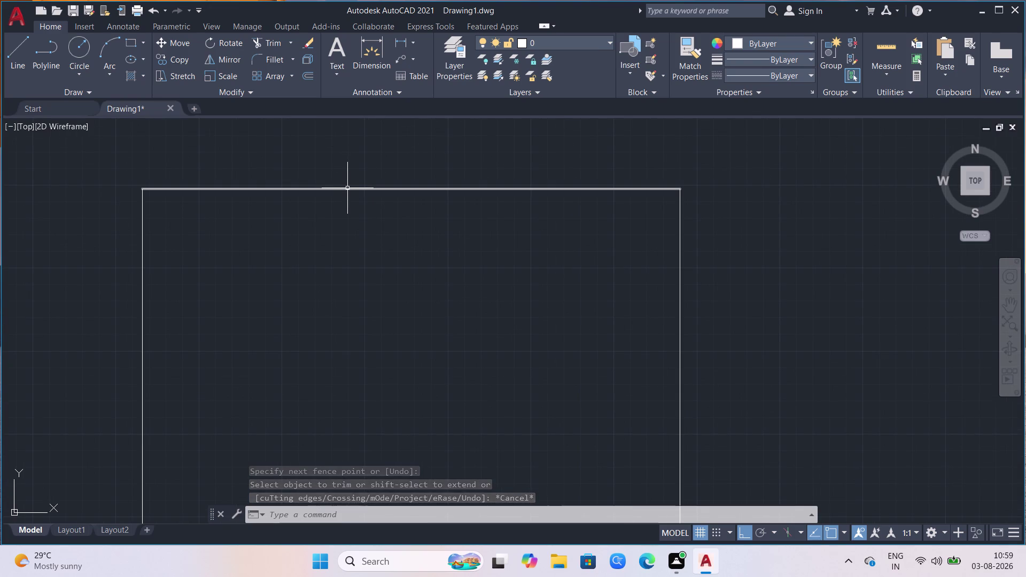
click(348, 188)
key(Escape)
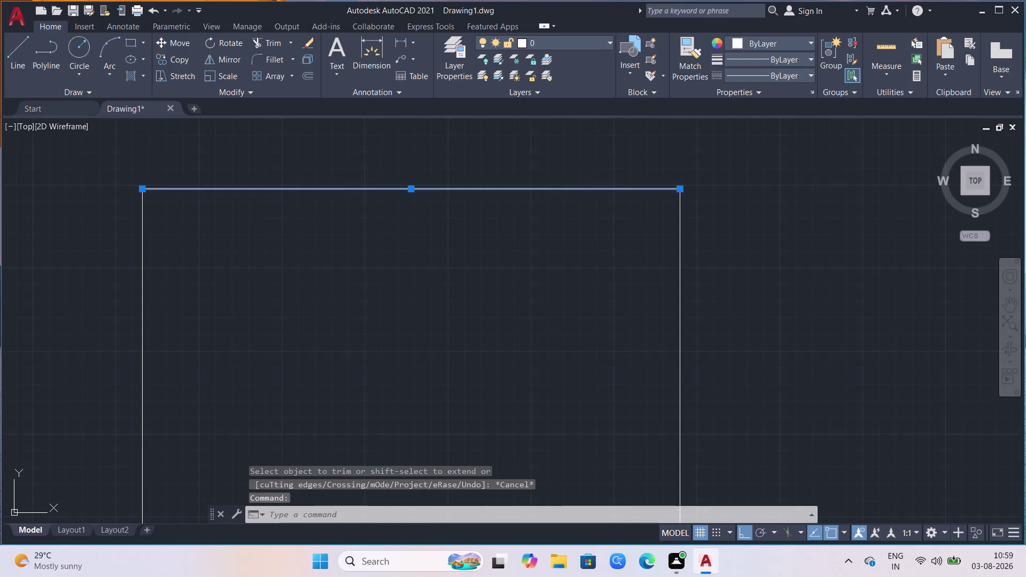
Start an offset with a distance of 9 inches.
key(o)
key(Return)
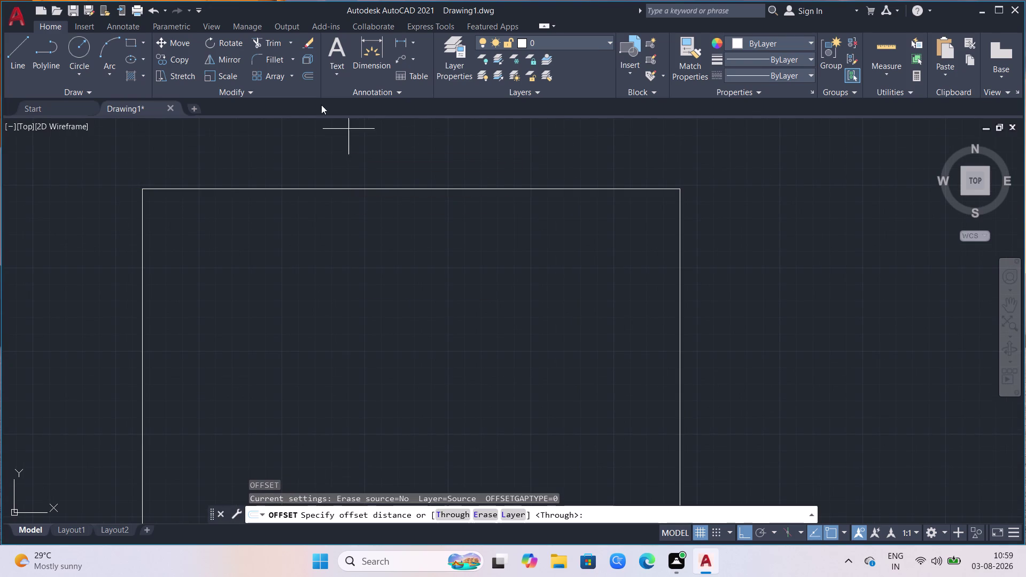
click(142, 189)
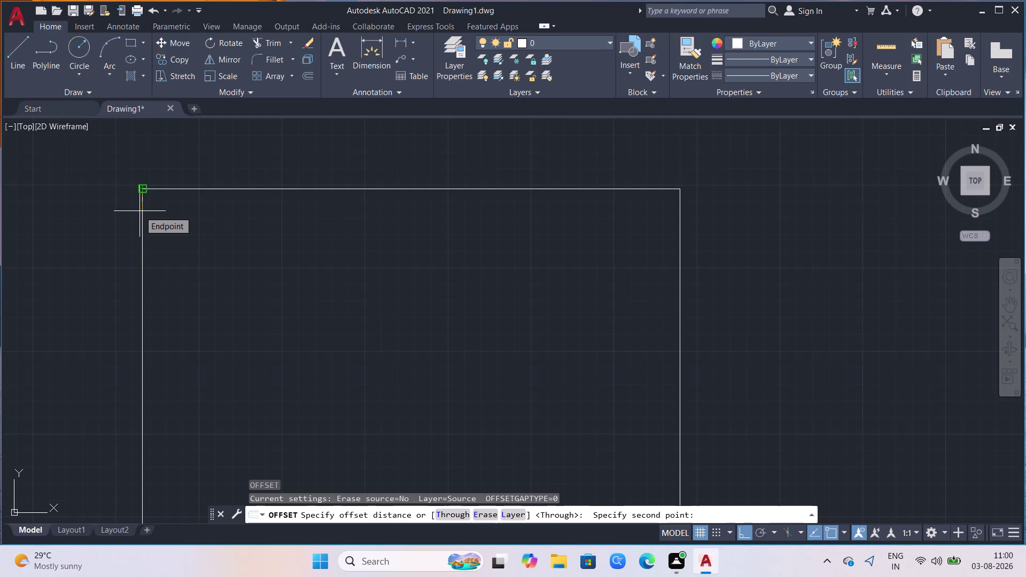
key(9)
key(Return)
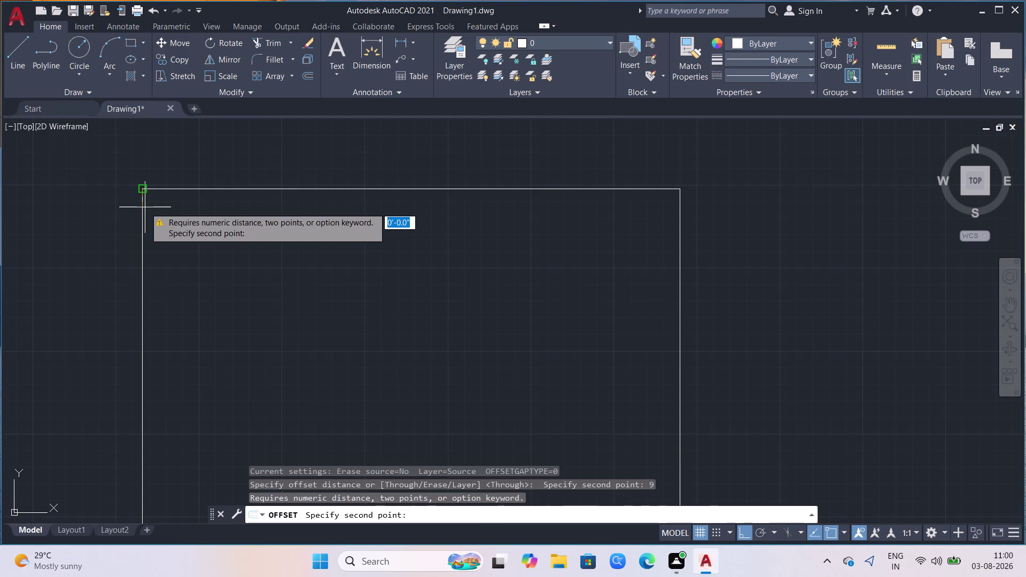
key(9)
key(Return)
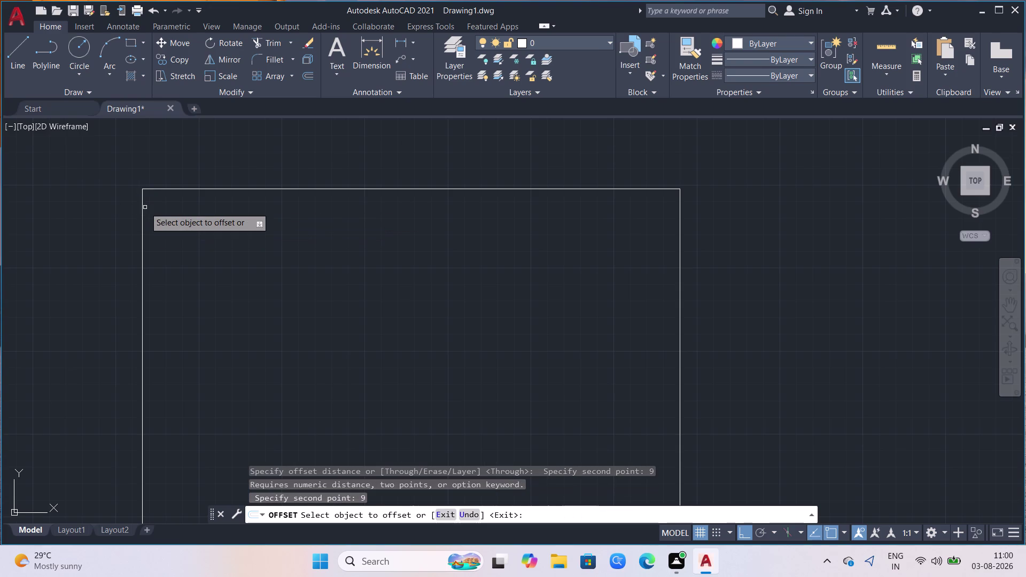
Create 9-inch parallel copies on both sides of the top and left wall edges.
click(173, 189)
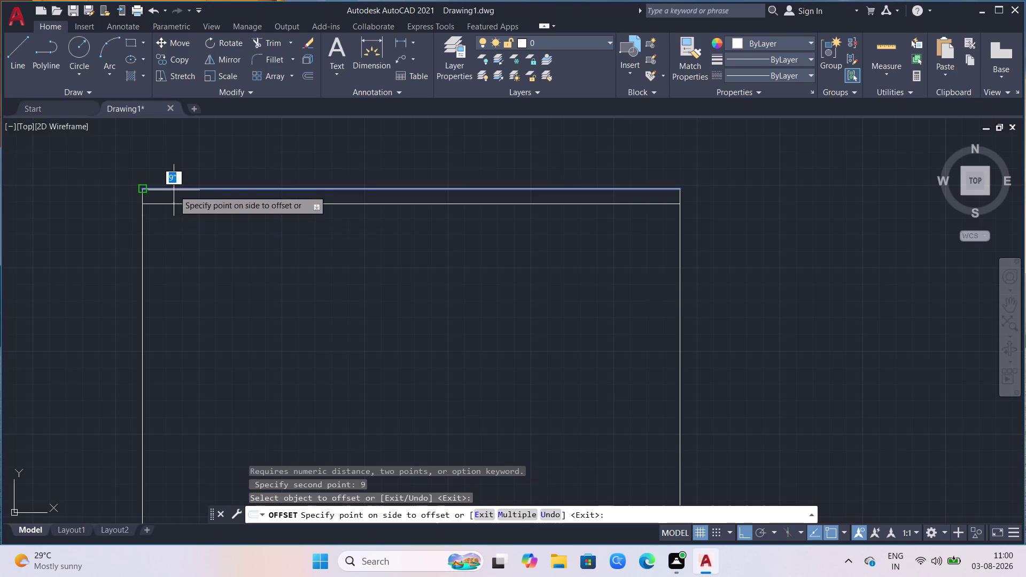
click(174, 191)
click(206, 190)
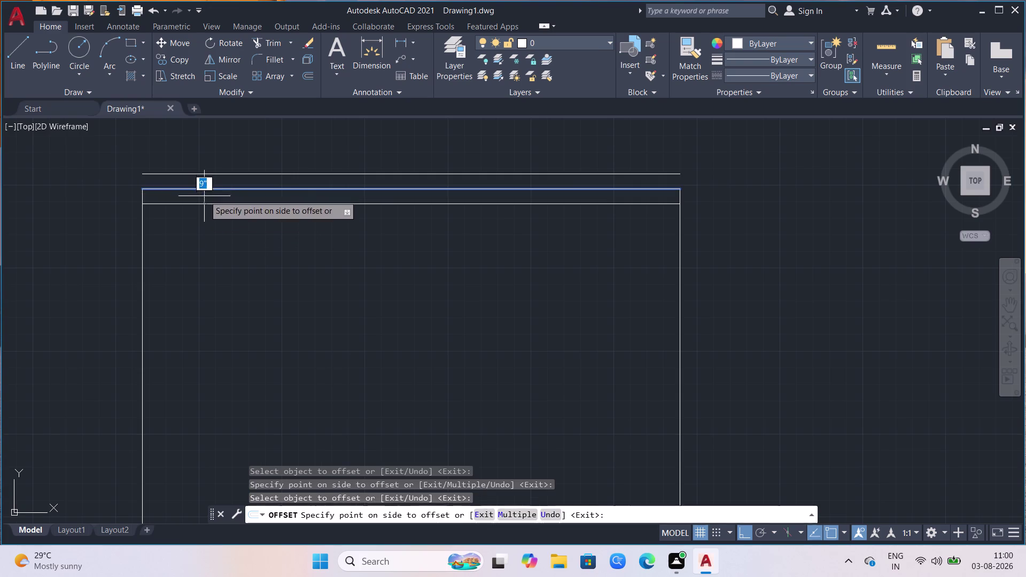
click(199, 215)
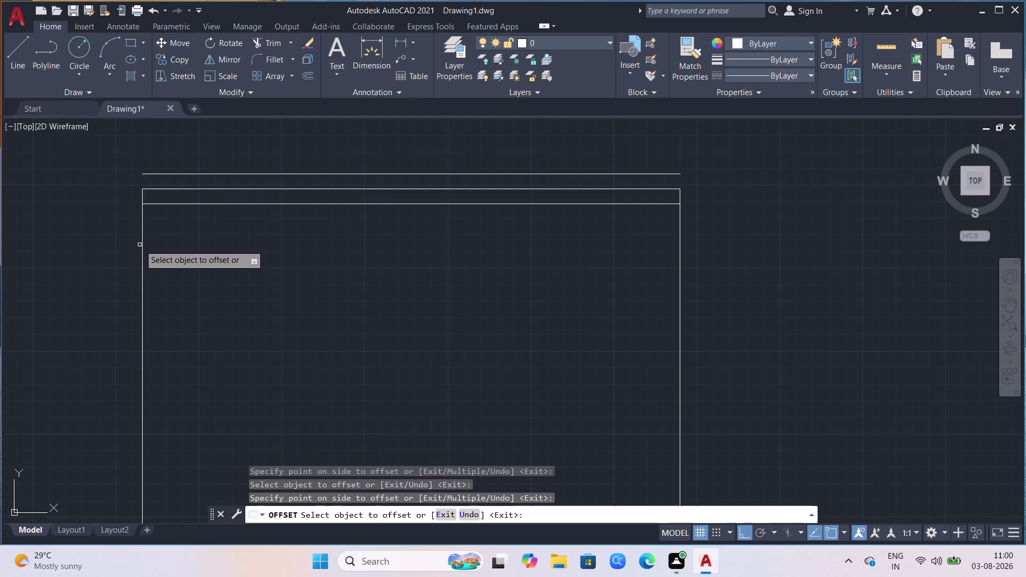
click(142, 245)
click(143, 244)
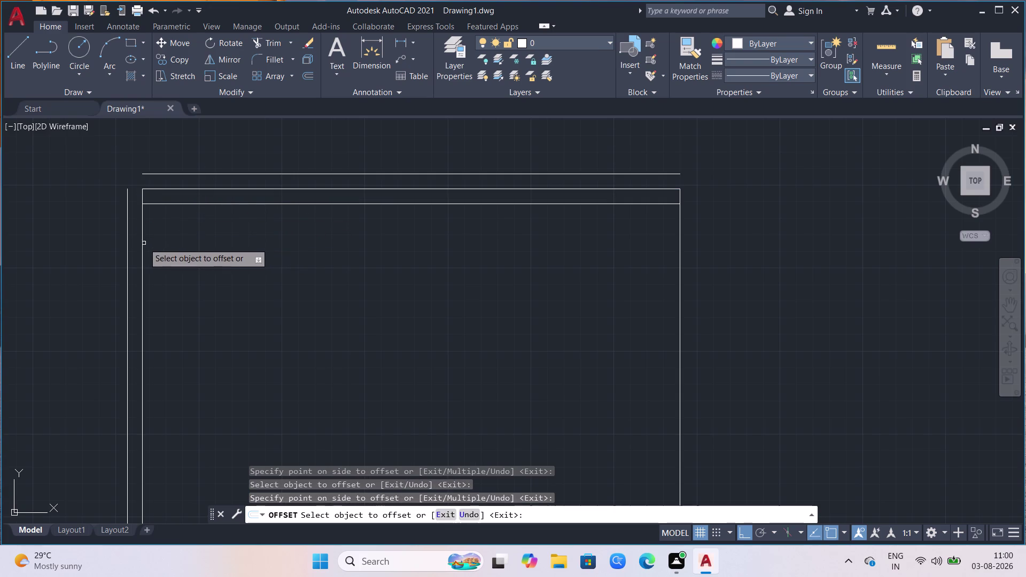
click(144, 243)
click(210, 260)
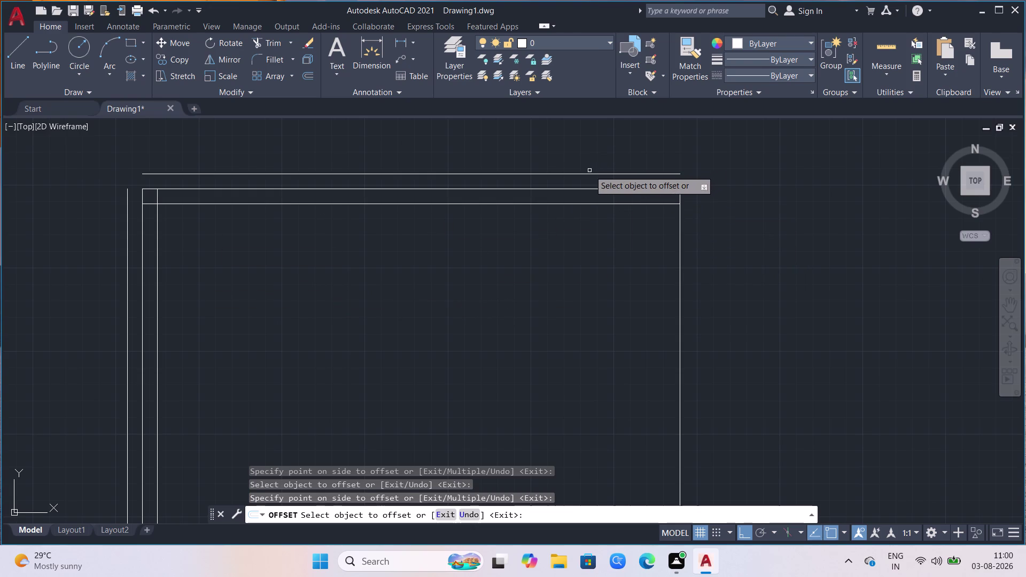
Trim away the outer top and left copies and the overlapping inner-corner segments.
key(Escape)
text(tr)
key(Return)
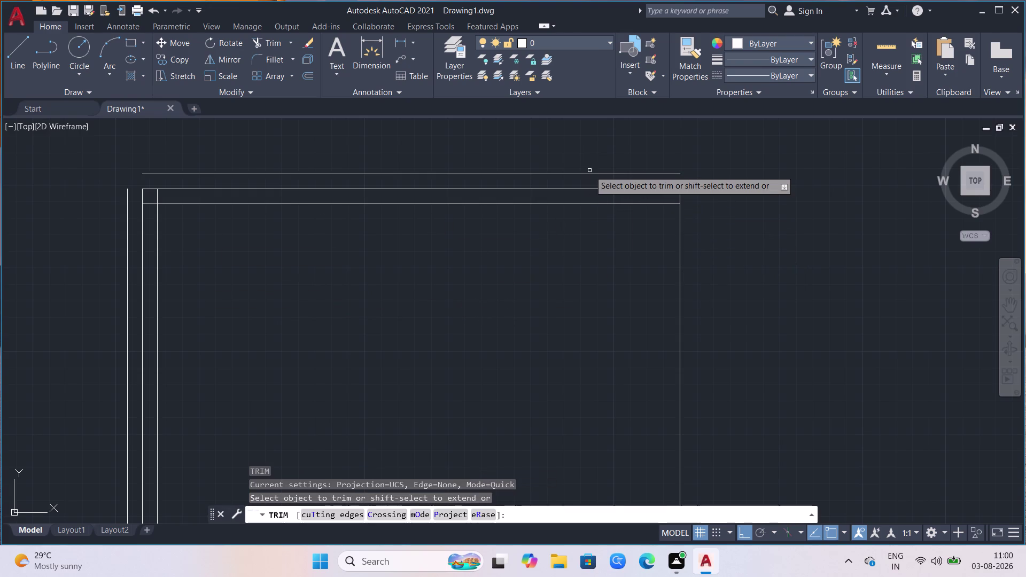
click(590, 175)
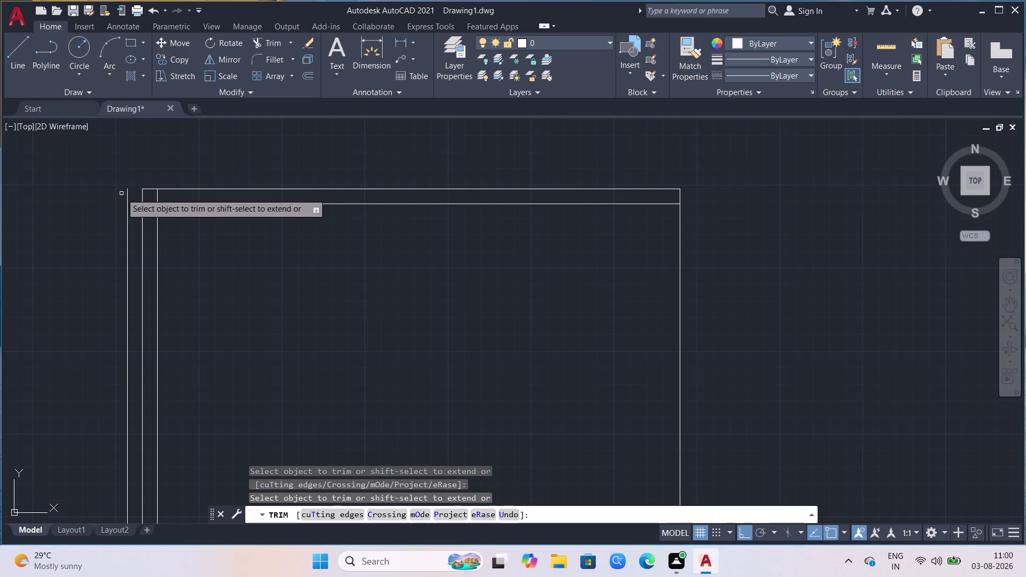
click(126, 193)
click(155, 200)
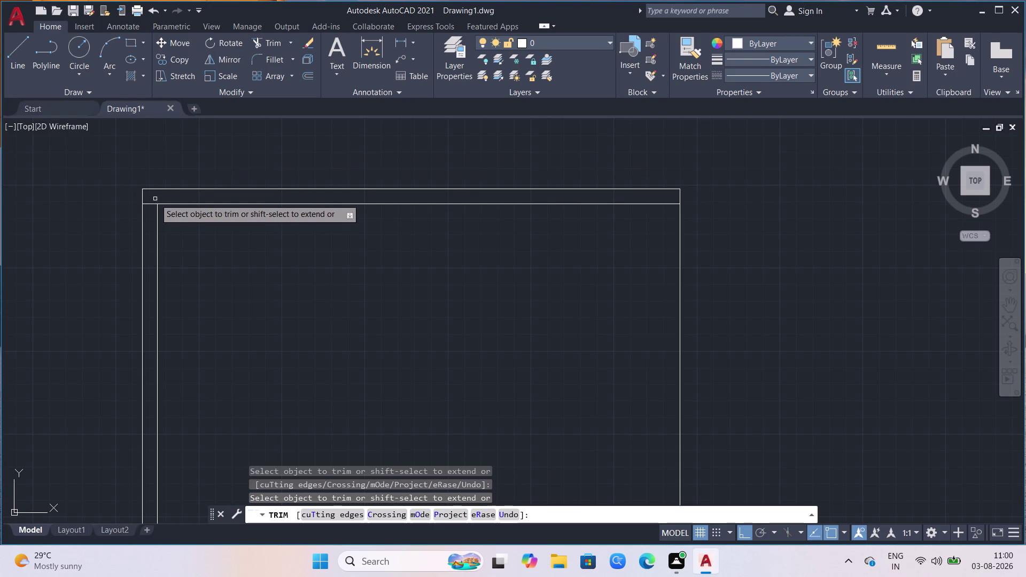
click(152, 203)
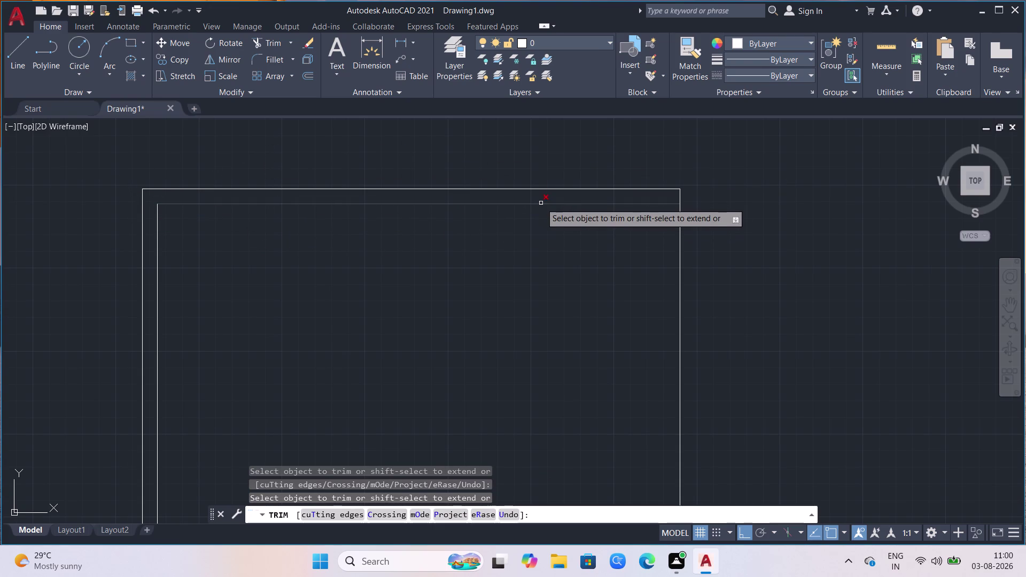
key(Escape)
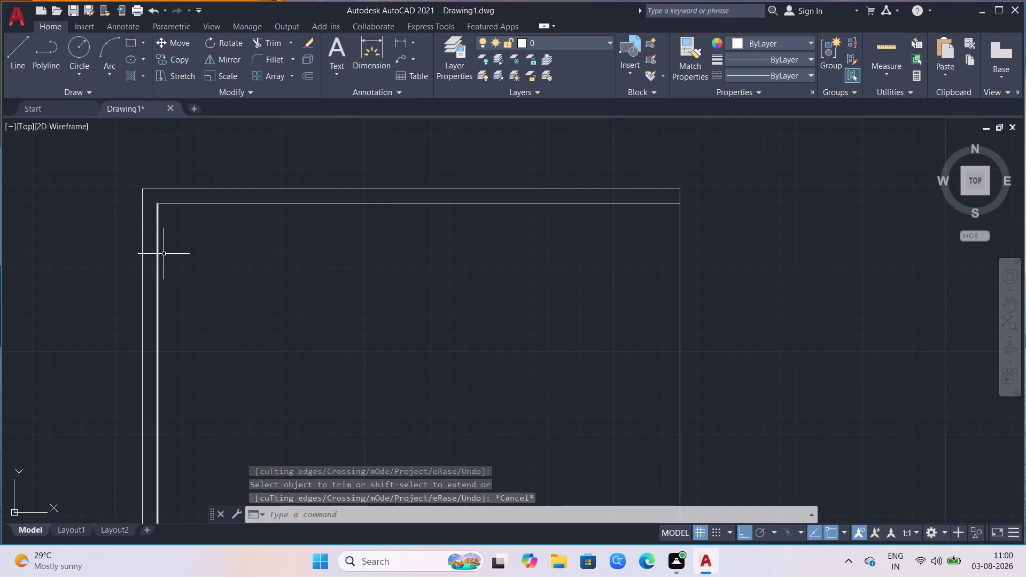
key(o)
key(Return)
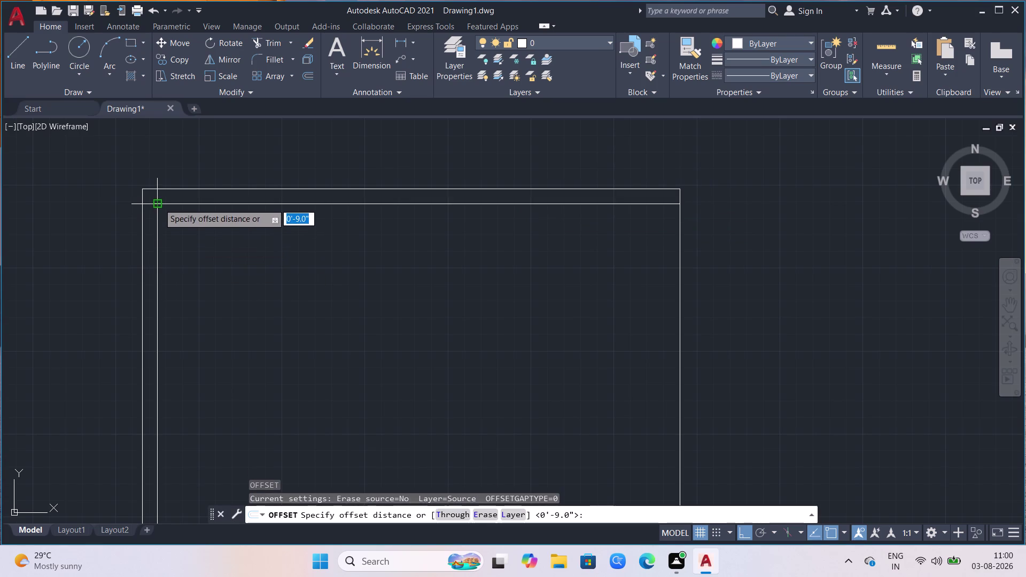
click(159, 204)
key(Escape)
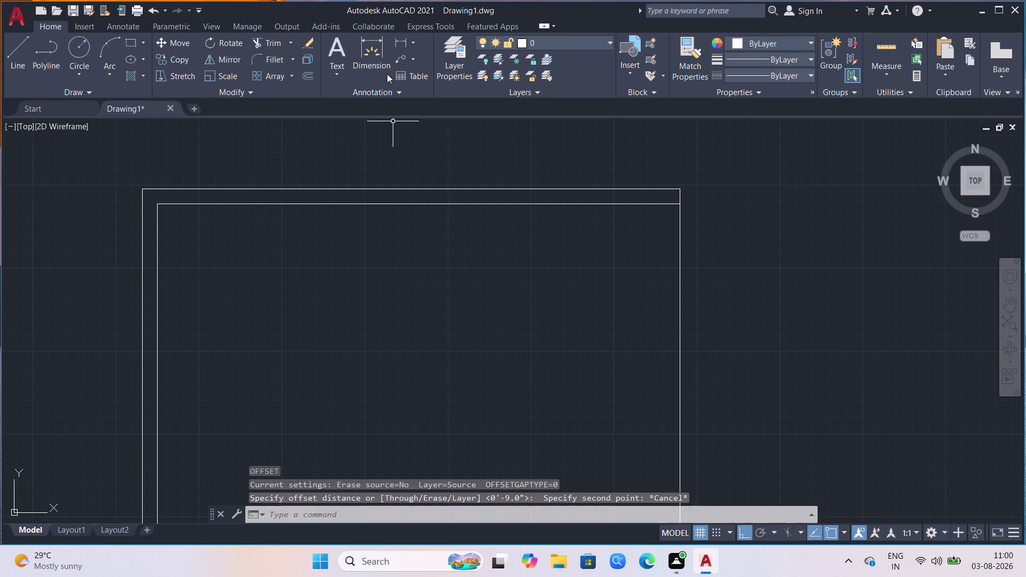
click(404, 40)
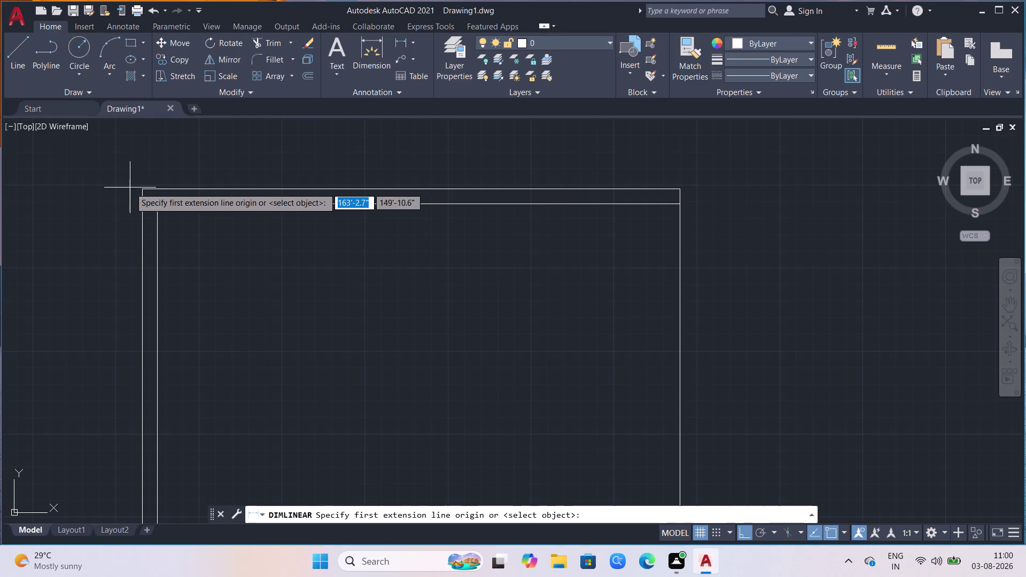
click(143, 191)
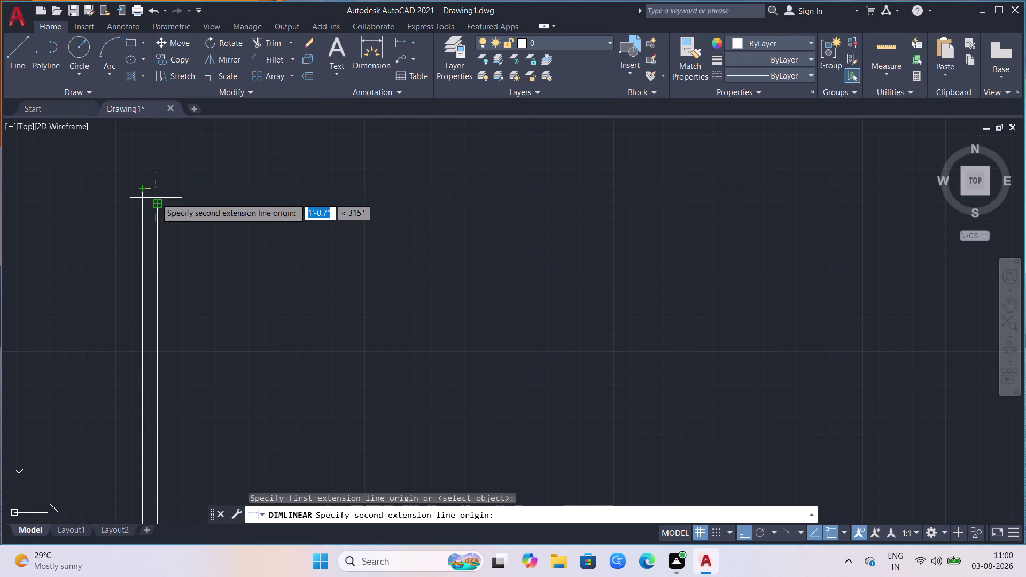
click(158, 189)
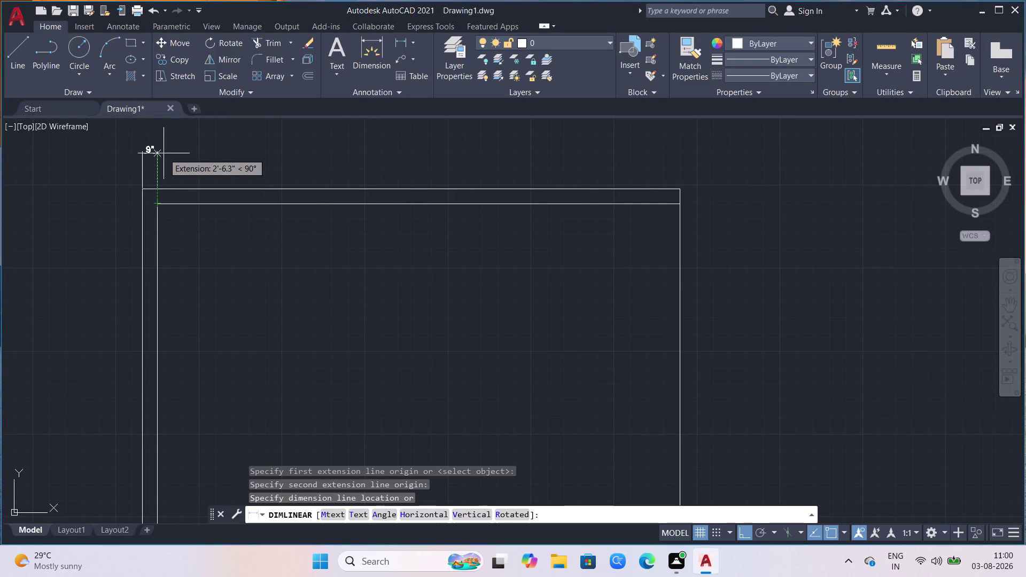
scroll(up, 3)
key(Escape)
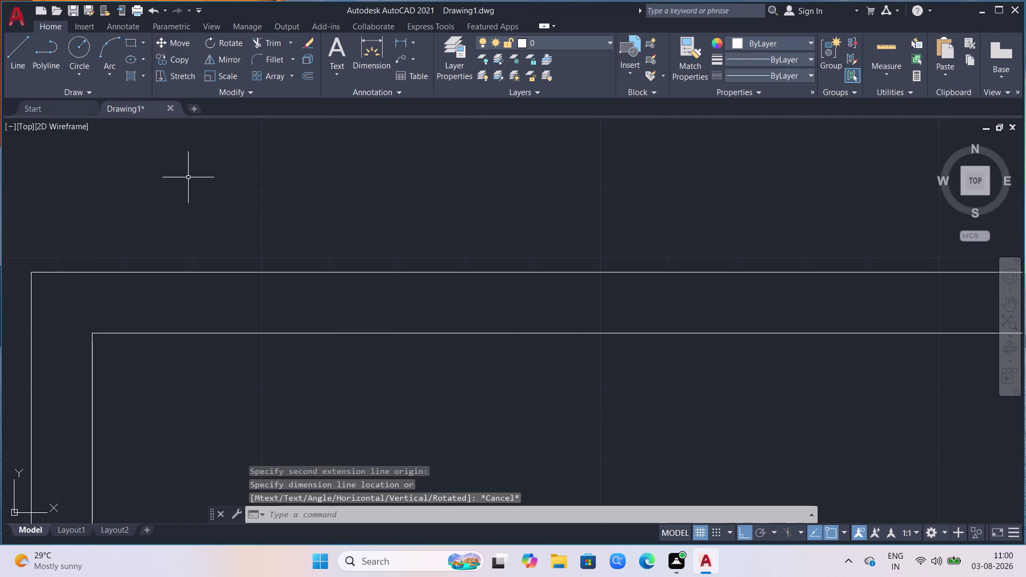
scroll(down, 3)
scroll(down, 3)
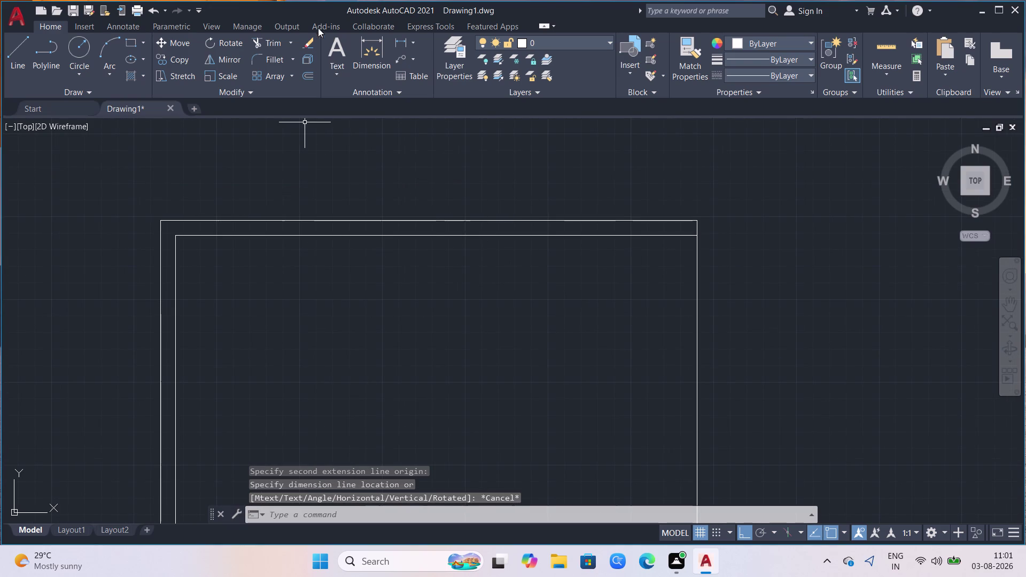
click(402, 38)
click(162, 222)
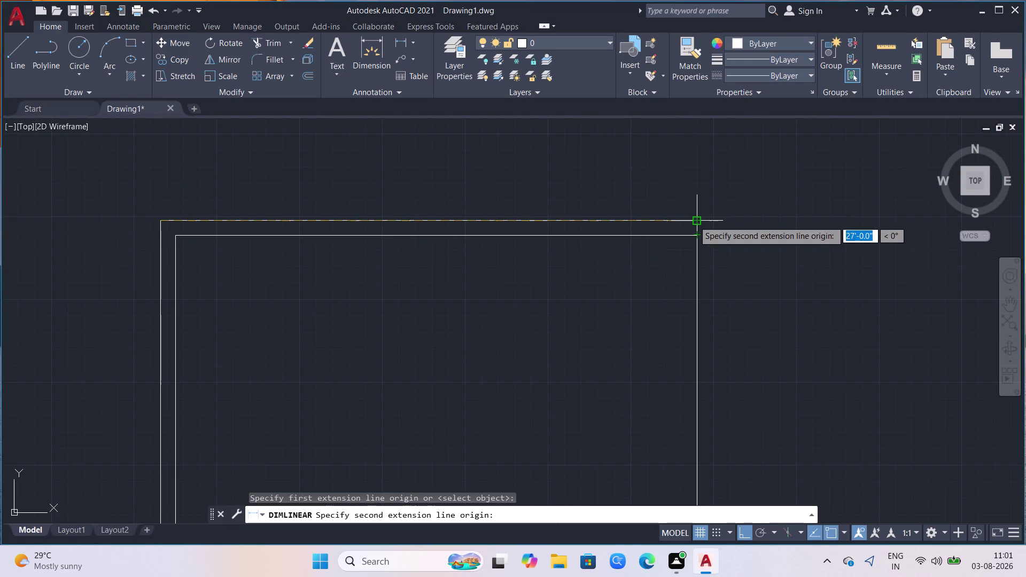
click(695, 186)
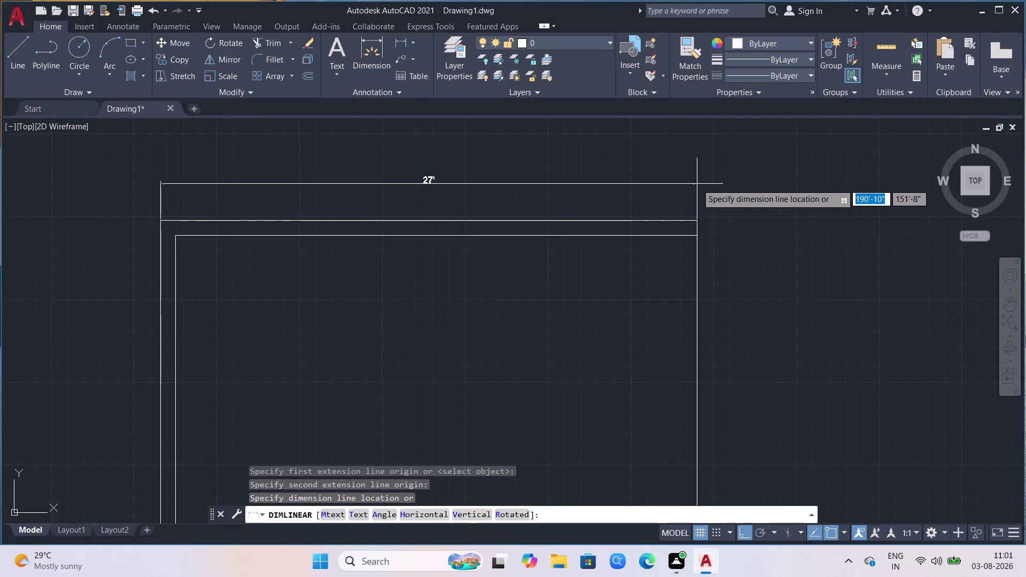
key(Escape)
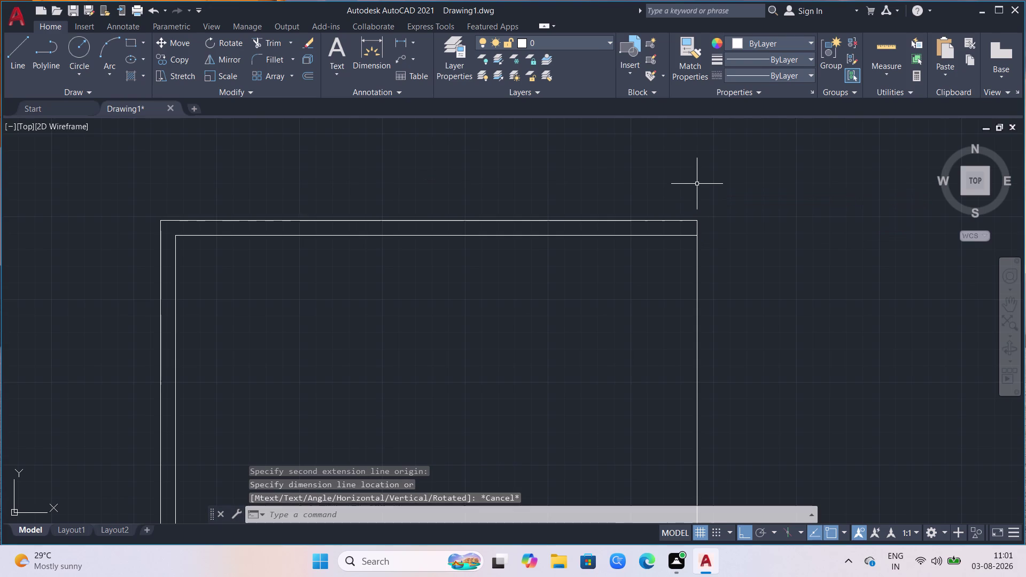
click(602, 45)
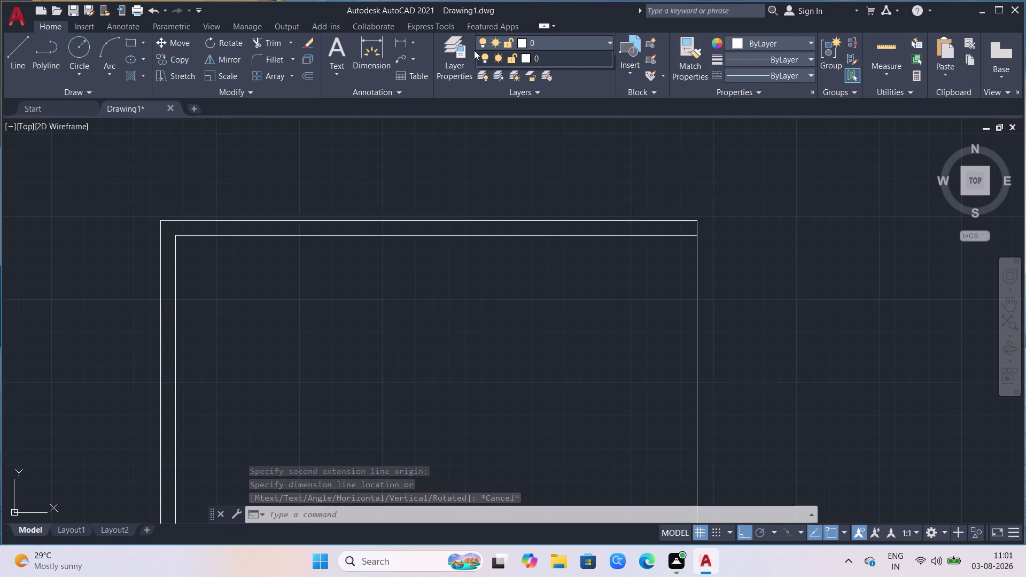
Add a layer named 'walls' in Layer Properties and set it current.
double_click(459, 76)
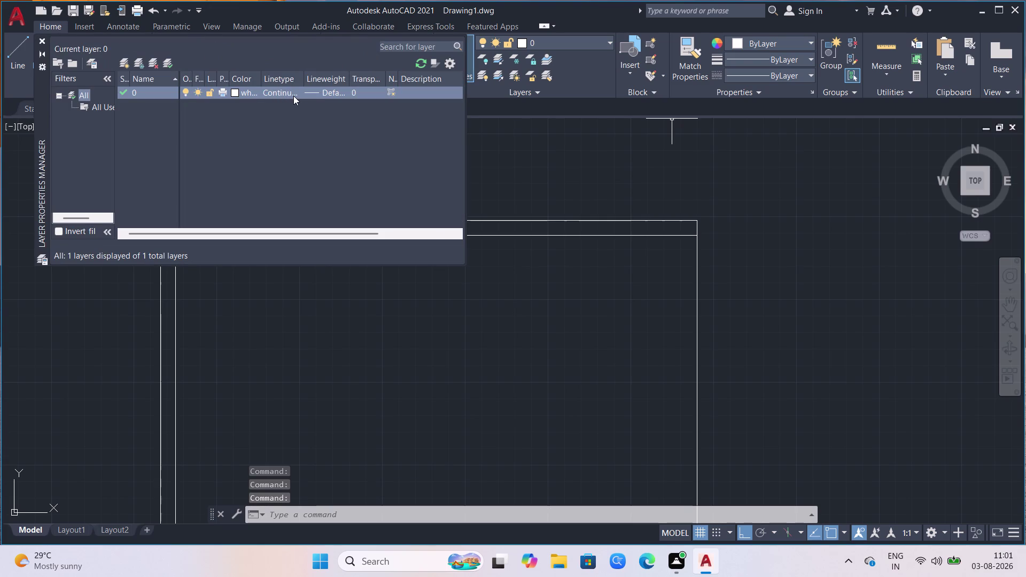
click(123, 60)
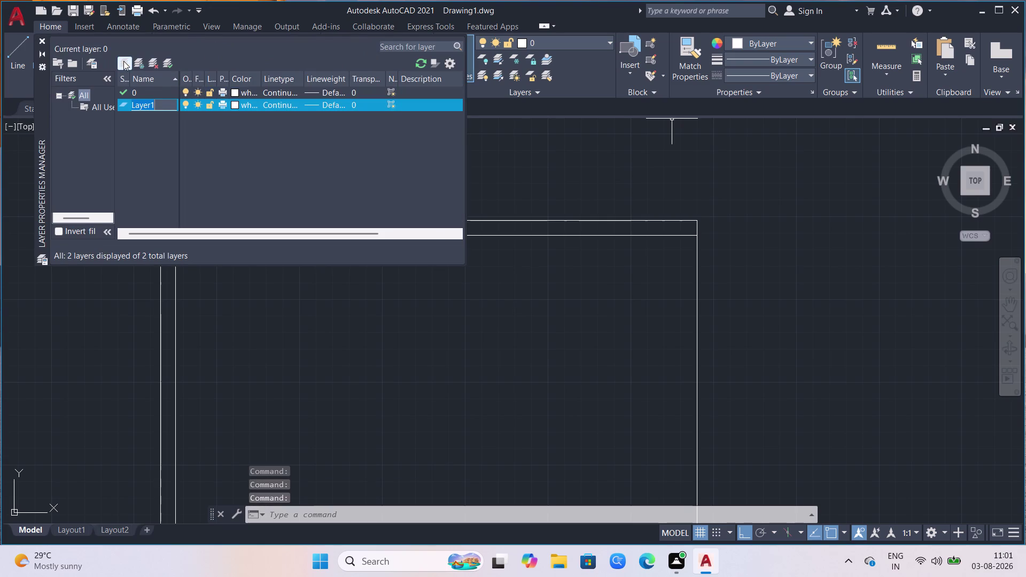
key(BackSpace)
key(BackSpace)
key(BackSpace)
text(wa)
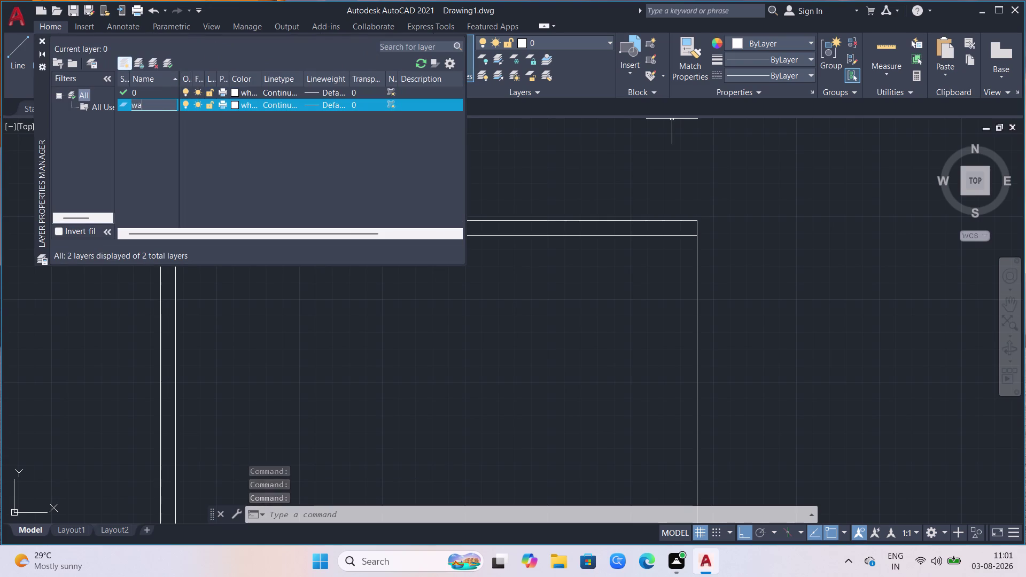
text(lls)
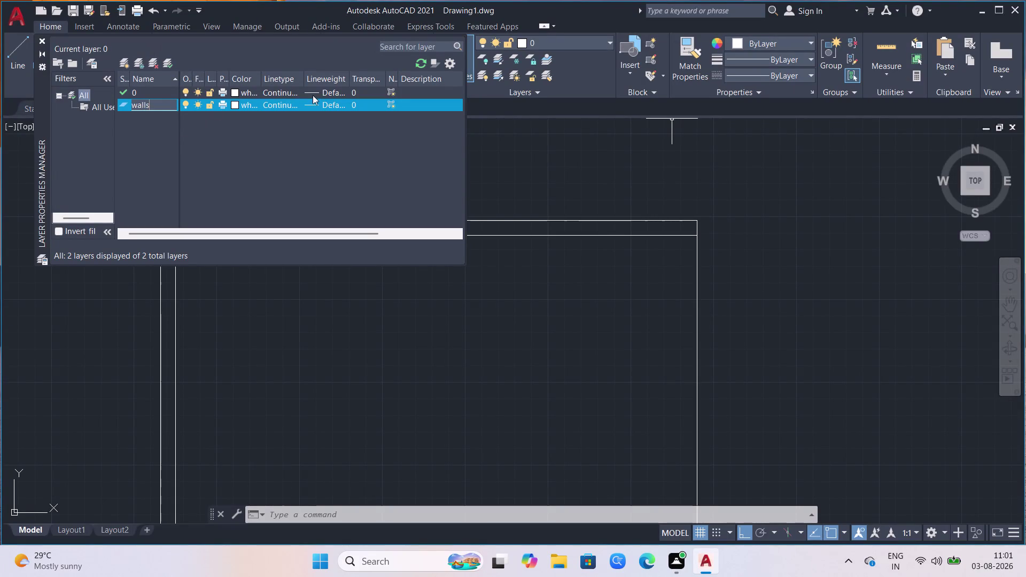
click(160, 141)
click(166, 61)
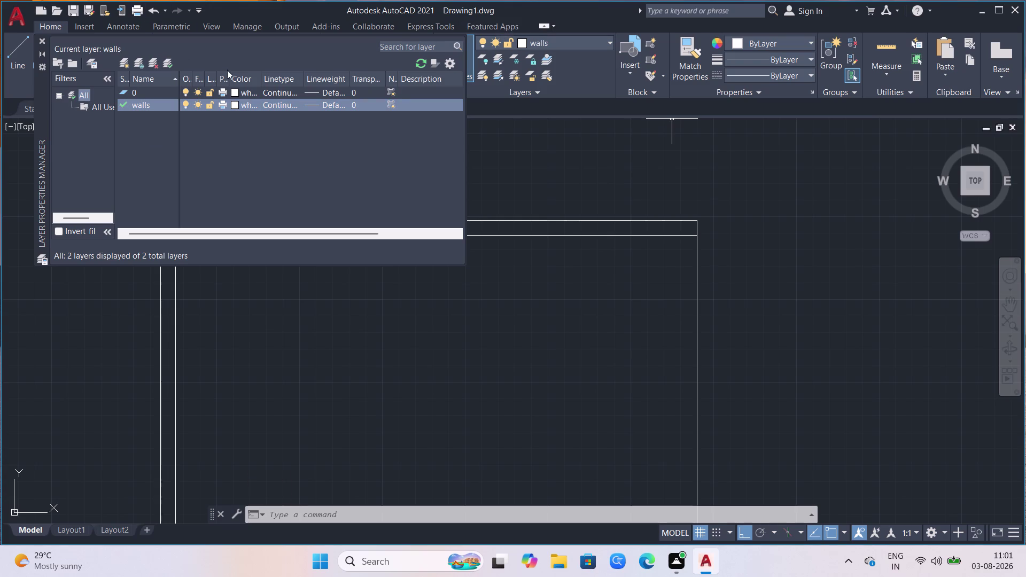
click(44, 39)
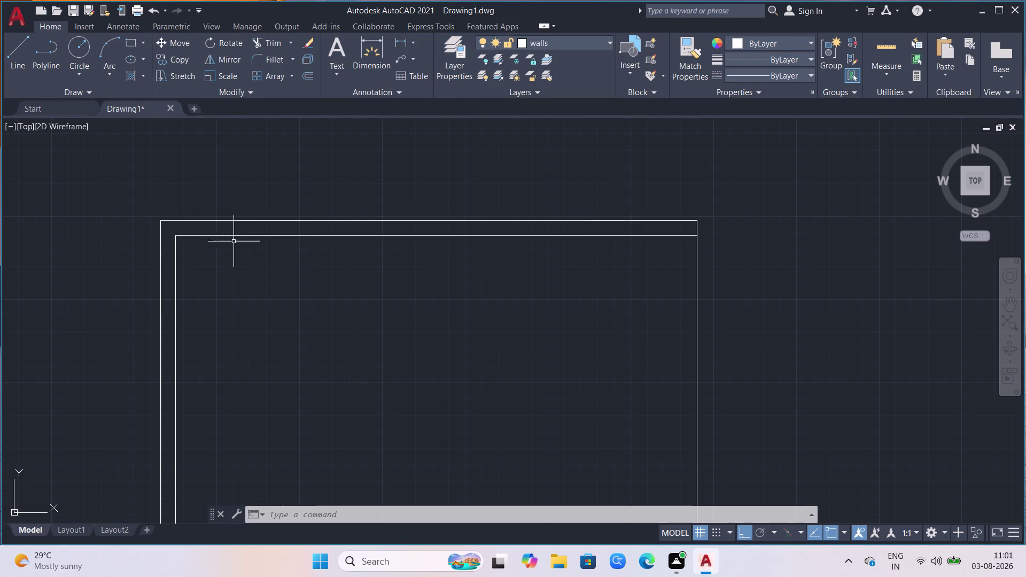
Move the window-selected wall lines onto the walls layer.
drag(738, 180, 743, 194)
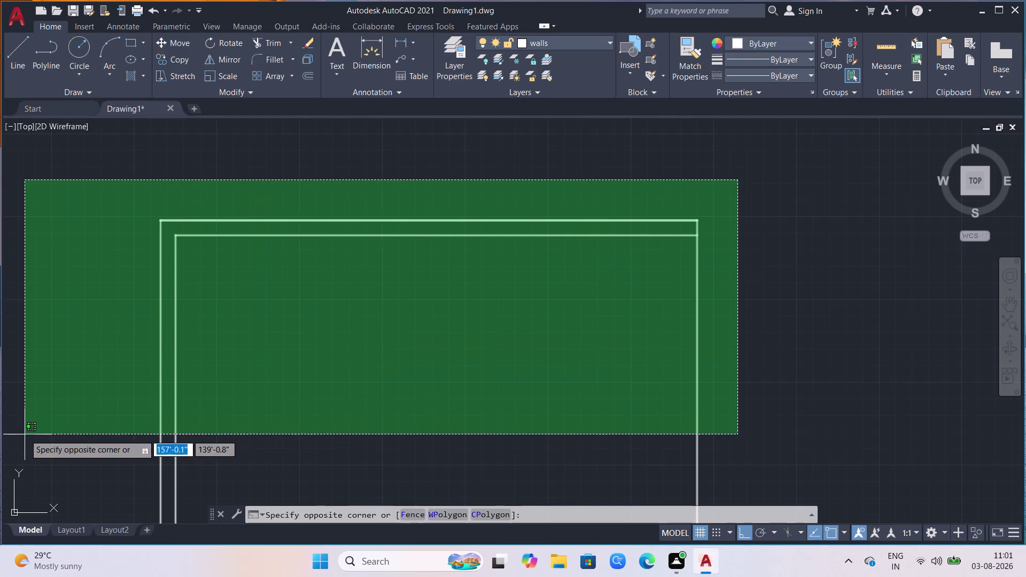
click(24, 435)
click(609, 40)
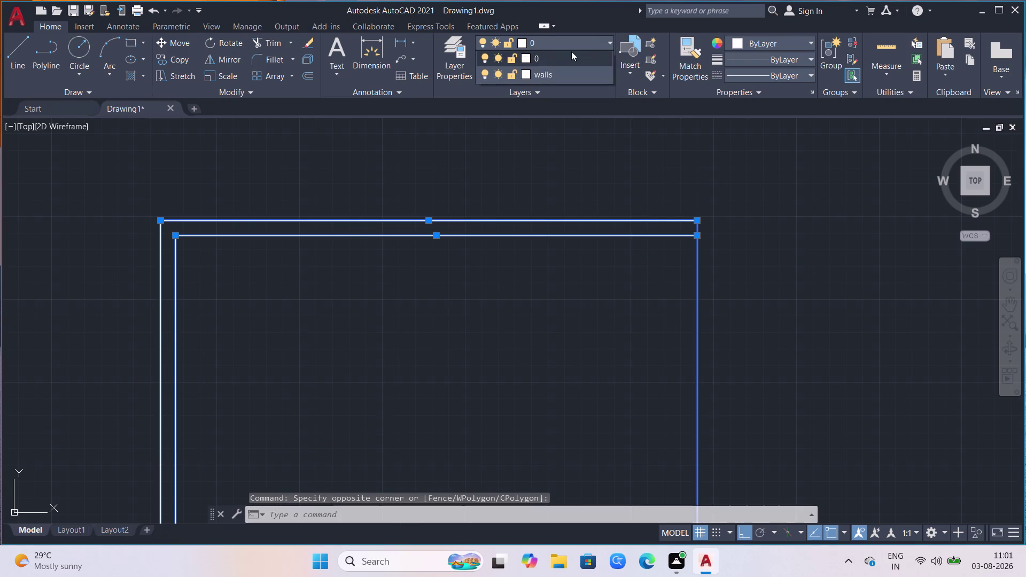
click(542, 72)
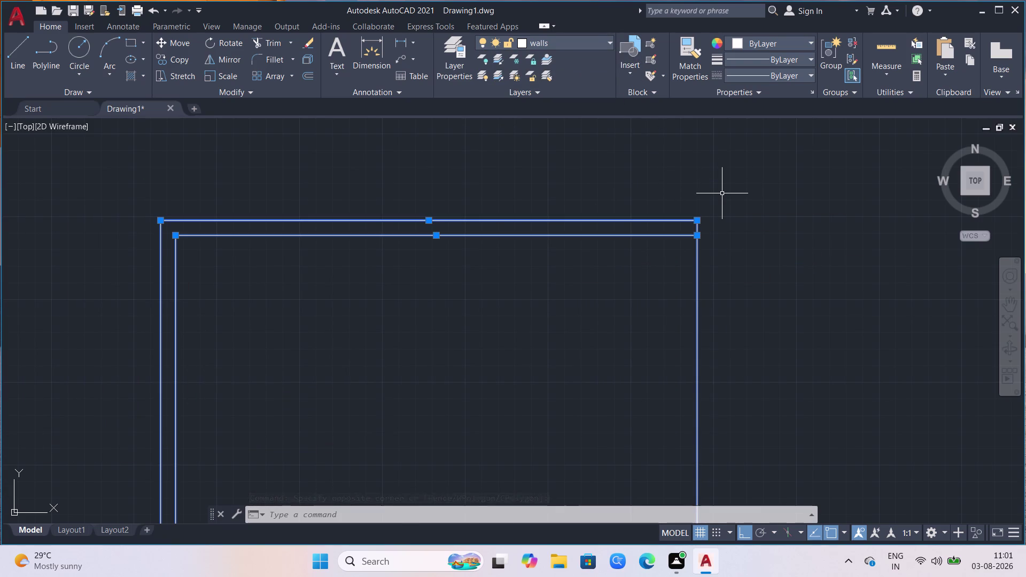
key(Escape)
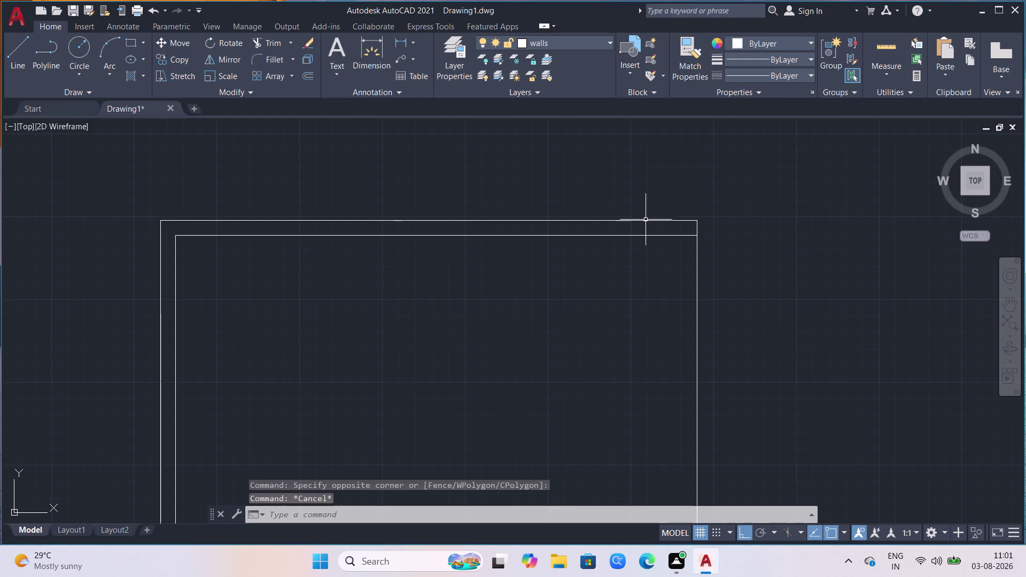
Reselect the wall lines to confirm their layer, then clear the selection.
drag(755, 212, 742, 217)
click(109, 431)
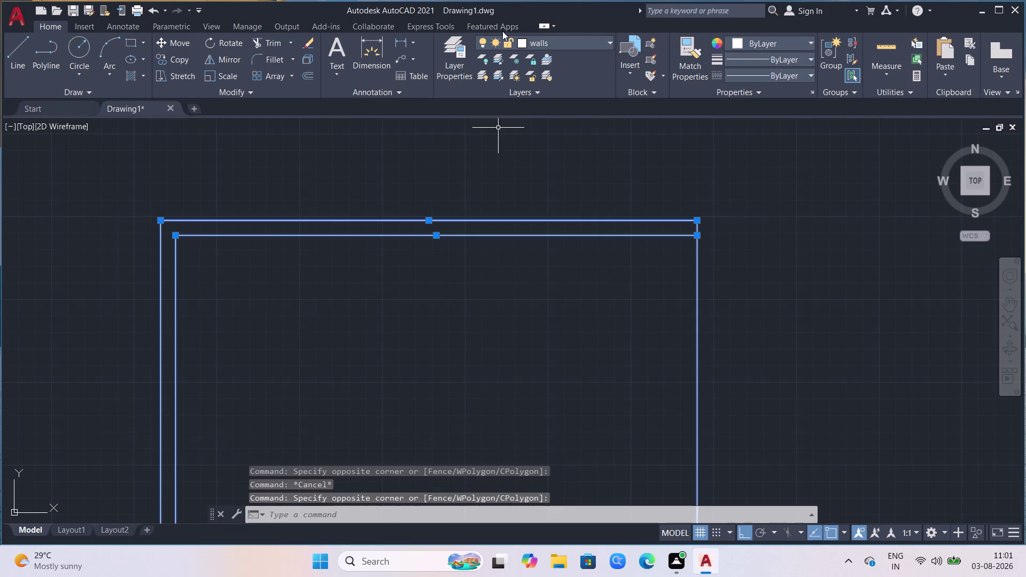
key(Escape)
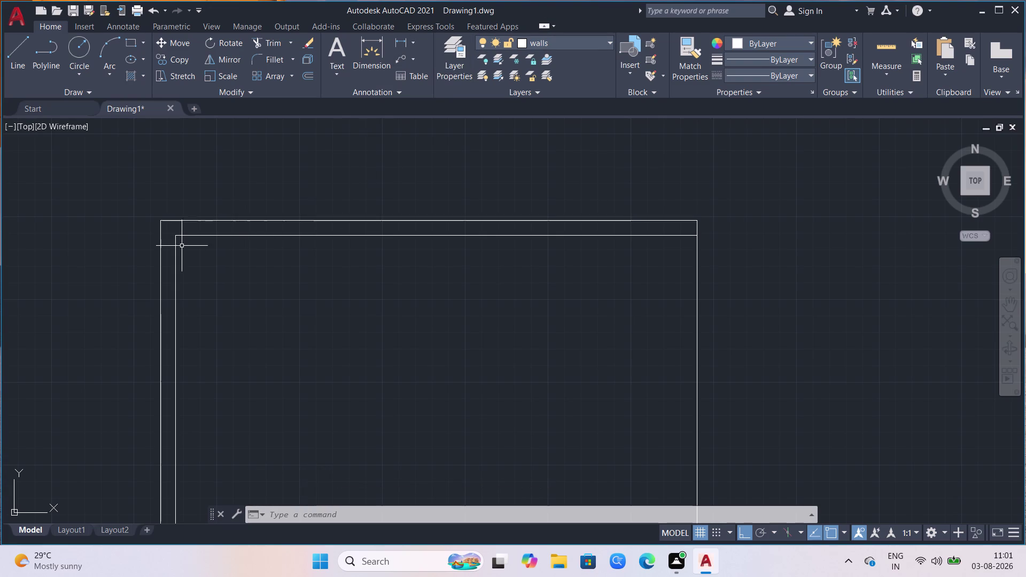
Offset the left inner wall 7' to place the first partition line.
key(o)
key(Return)
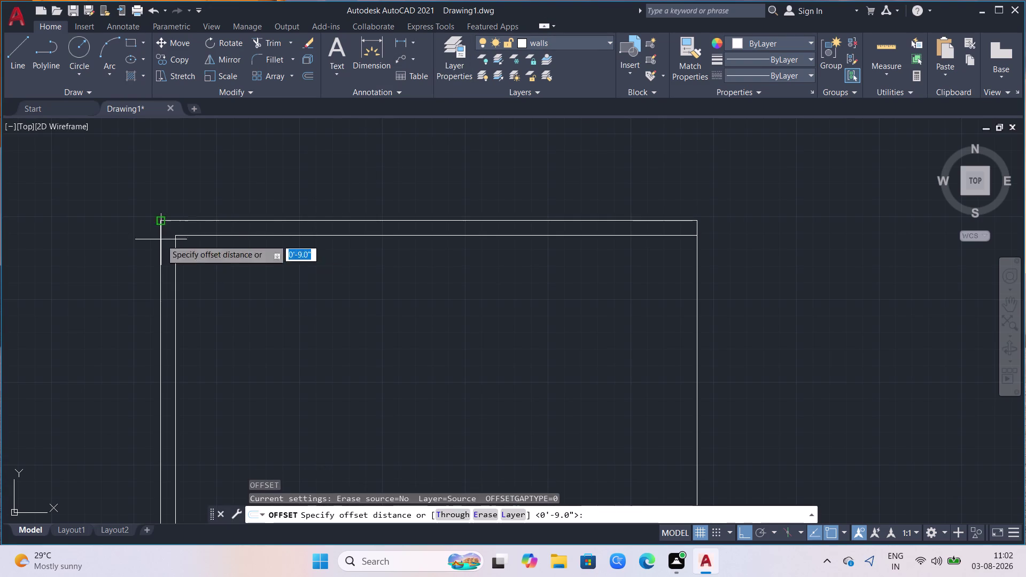
click(175, 235)
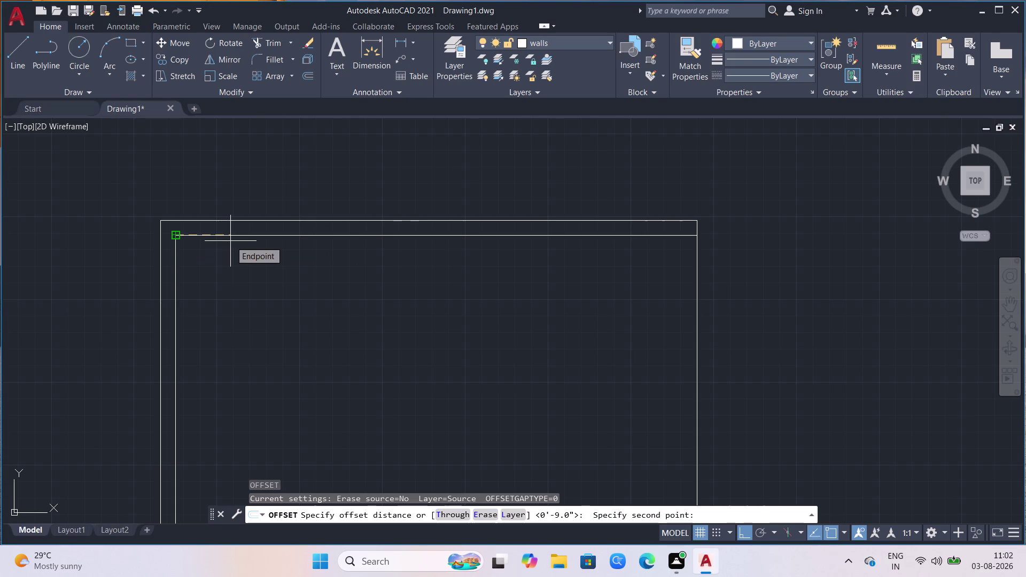
key(7)
key(apostrophe)
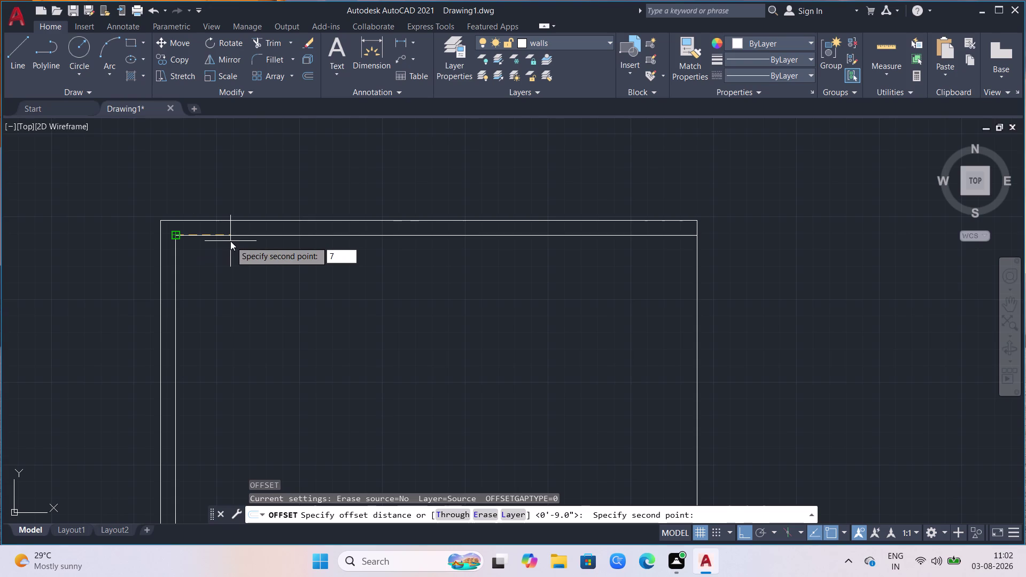
key(Return)
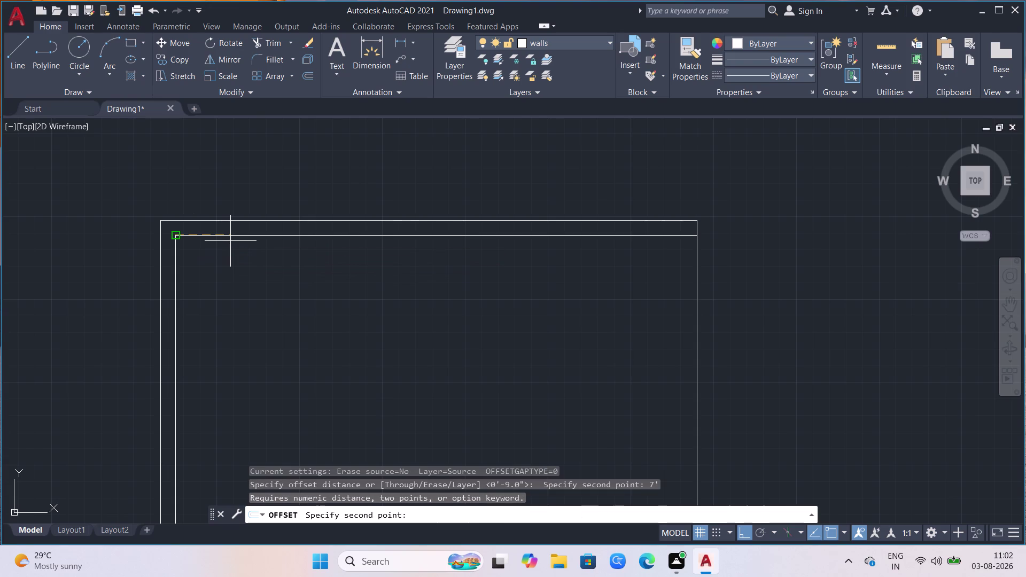
text(7')
key(Return)
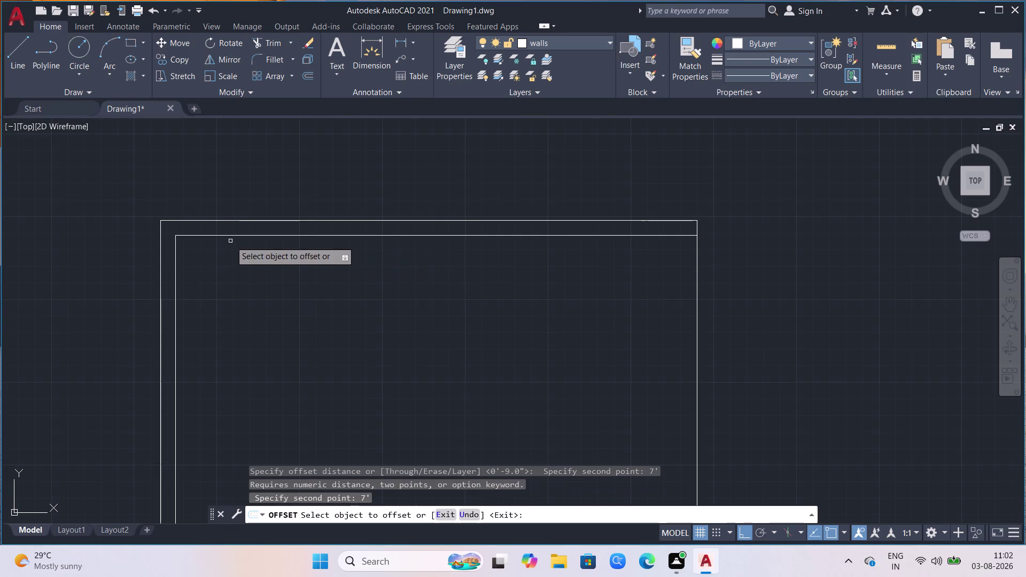
click(173, 293)
click(273, 309)
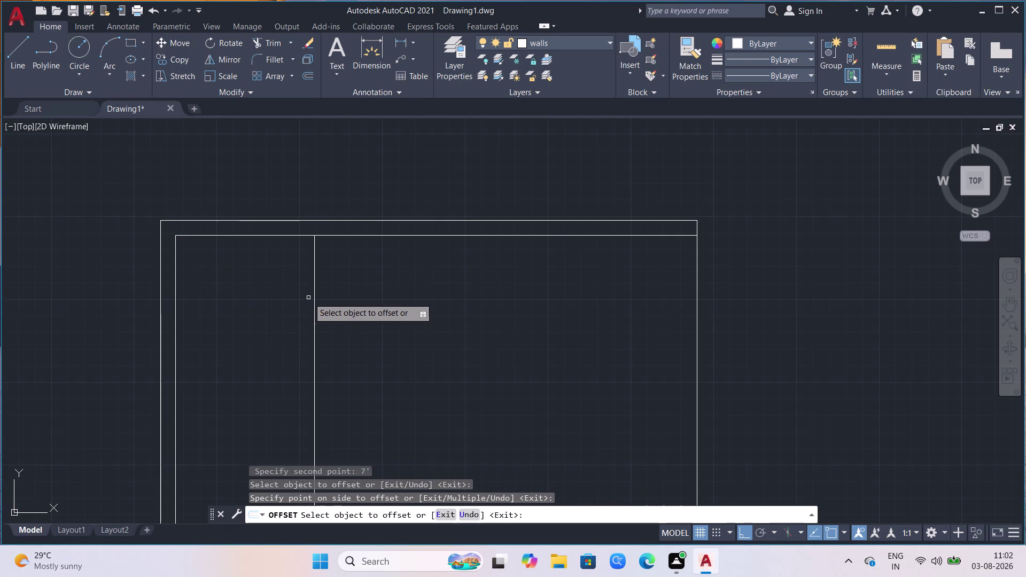
Offset the new partition line 4.5" to make the first partition a double wall.
click(316, 298)
click(316, 302)
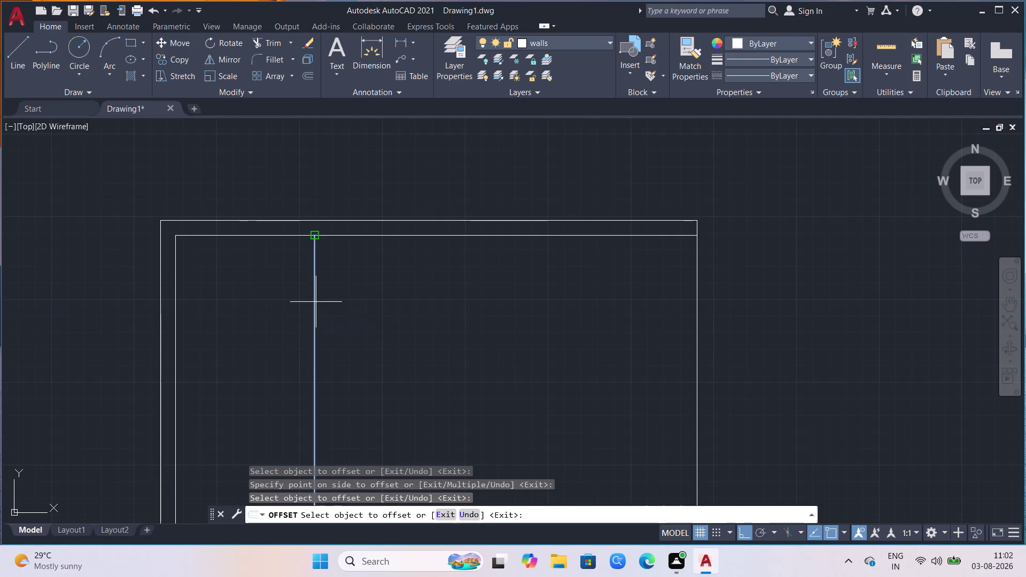
text(4.)
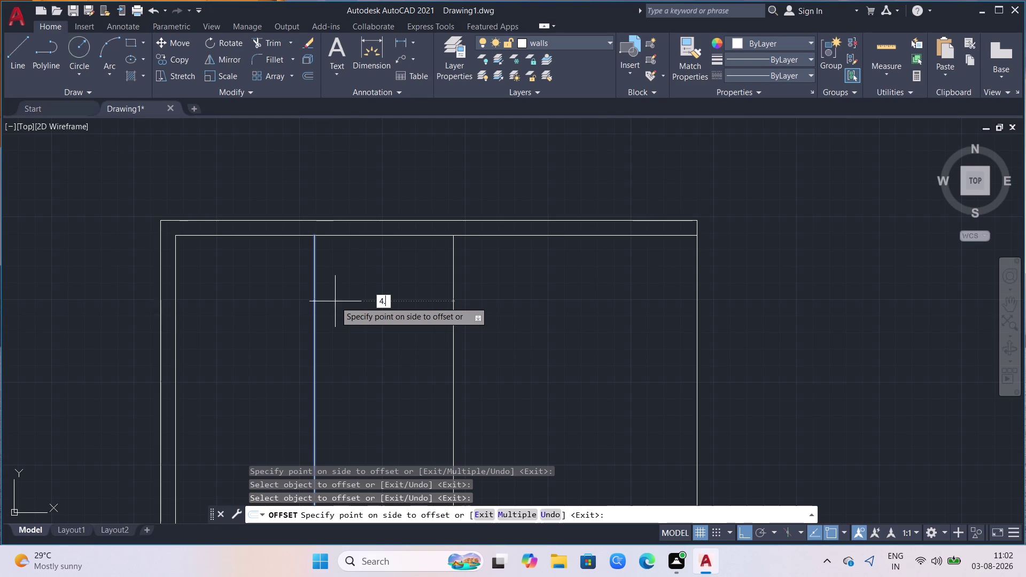
text(5)
key(Return)
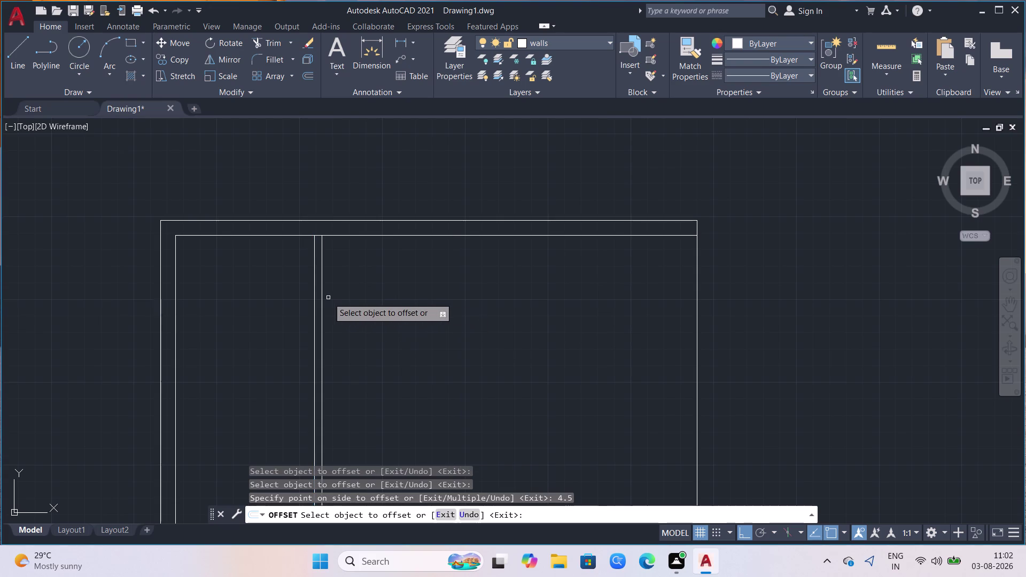
click(323, 301)
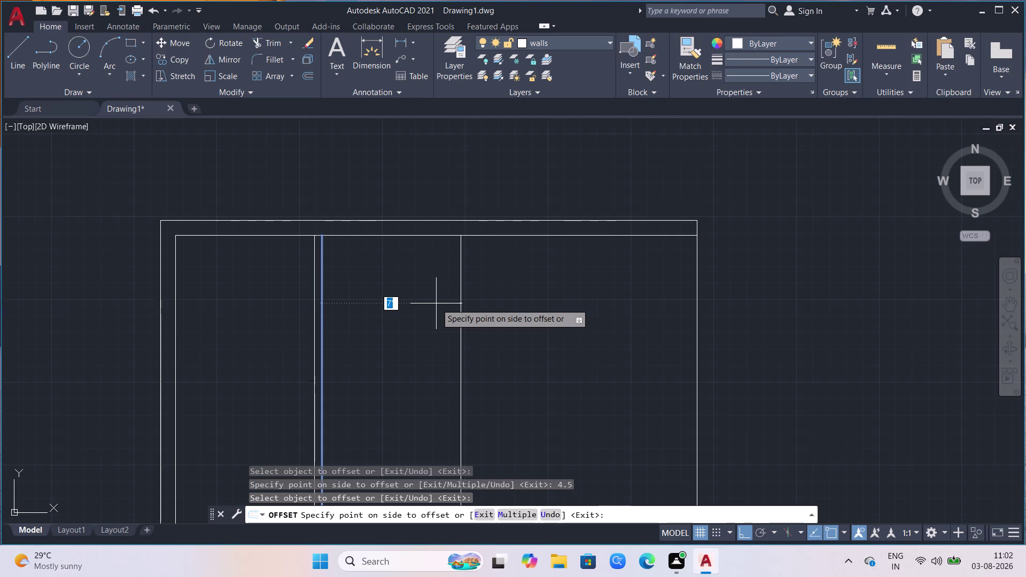
Offset the first partition 5'3" to place the second partition line.
key(5)
text(')
text(3)
key(Return)
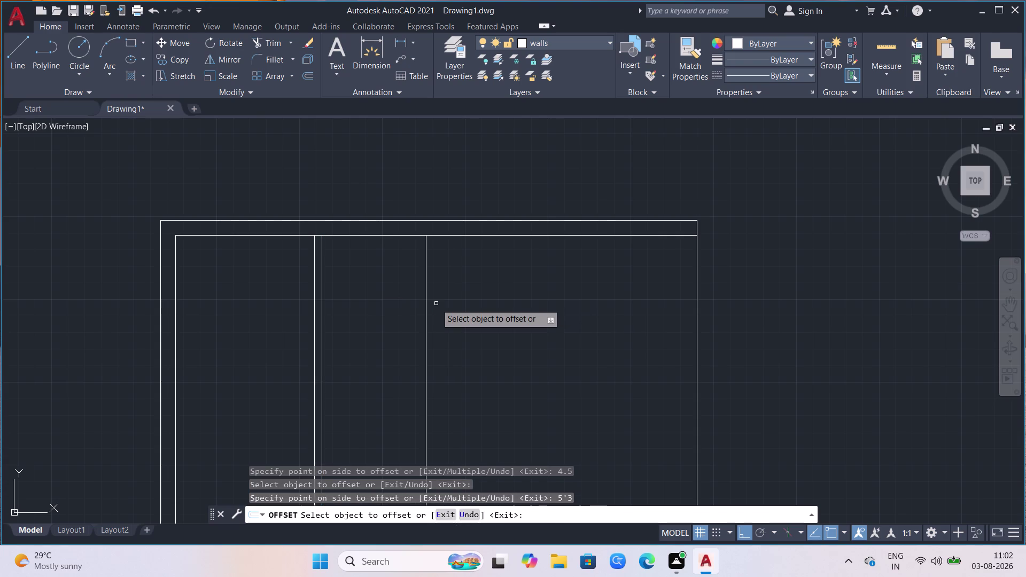
click(424, 300)
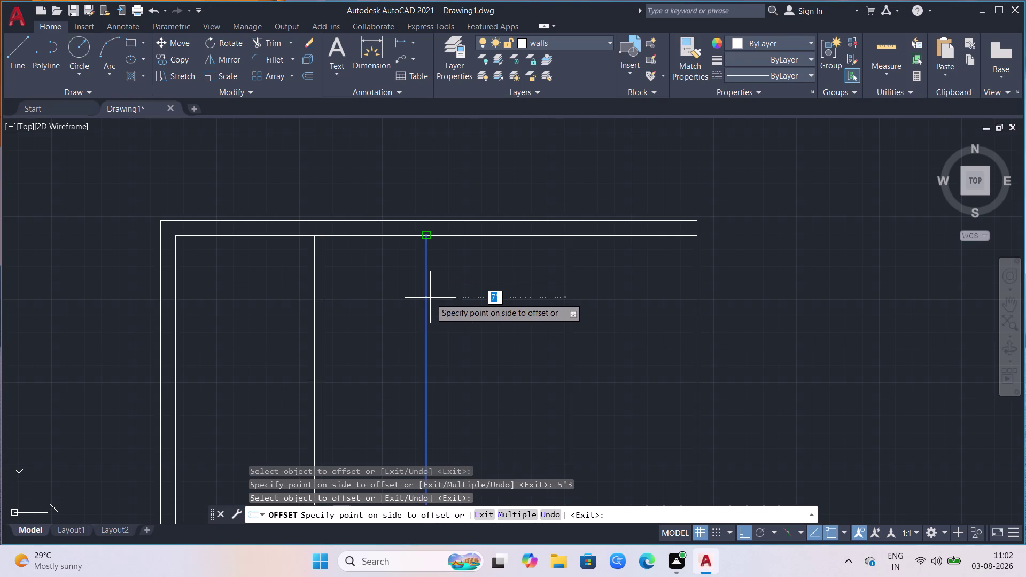
Offset that line 4.5" to form the second double-line partition, fixing a mistyped value.
key(4)
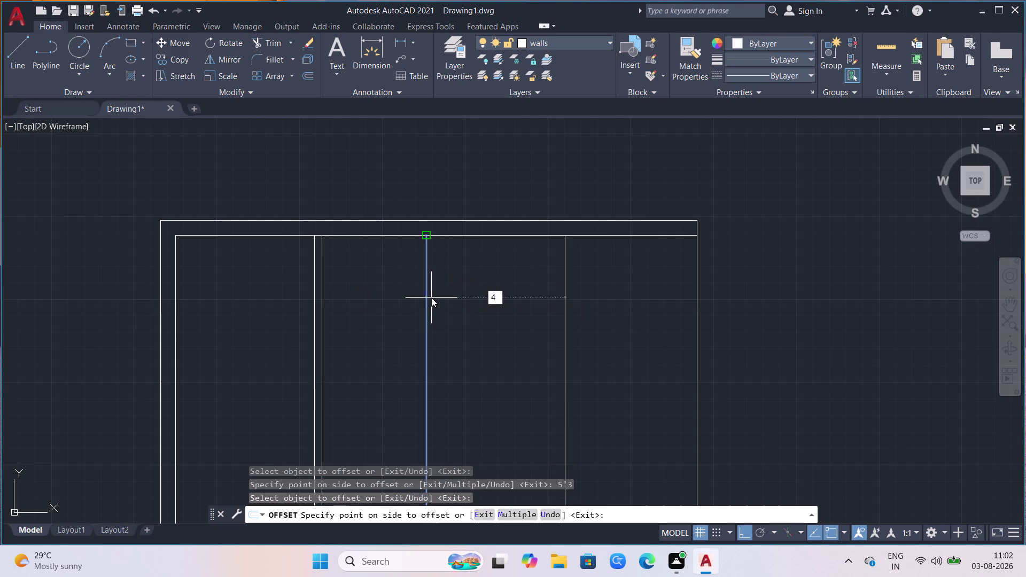
key(apostrophe)
key(BackSpace)
text(.4)
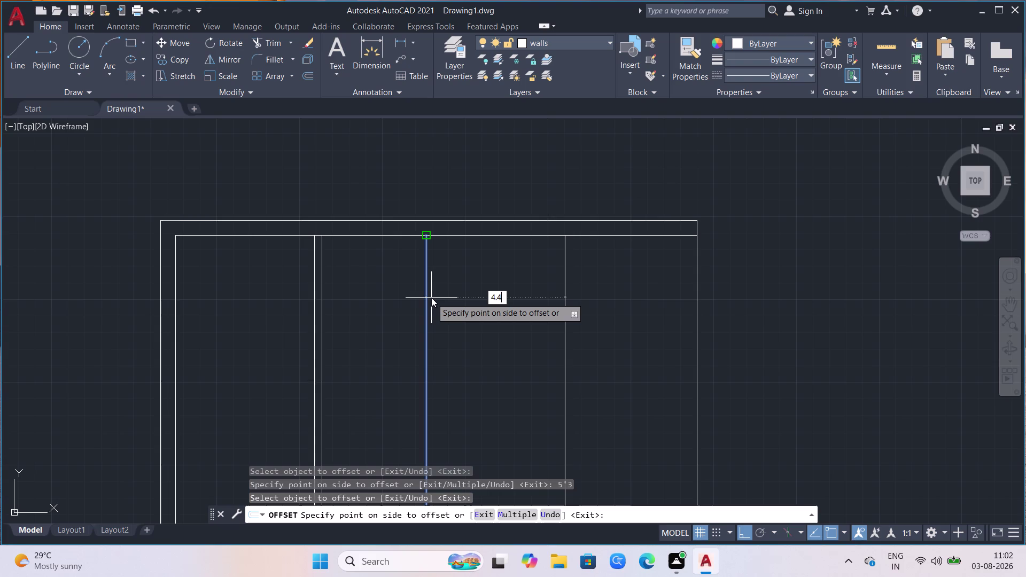
key(BackSpace)
key(5)
key(Return)
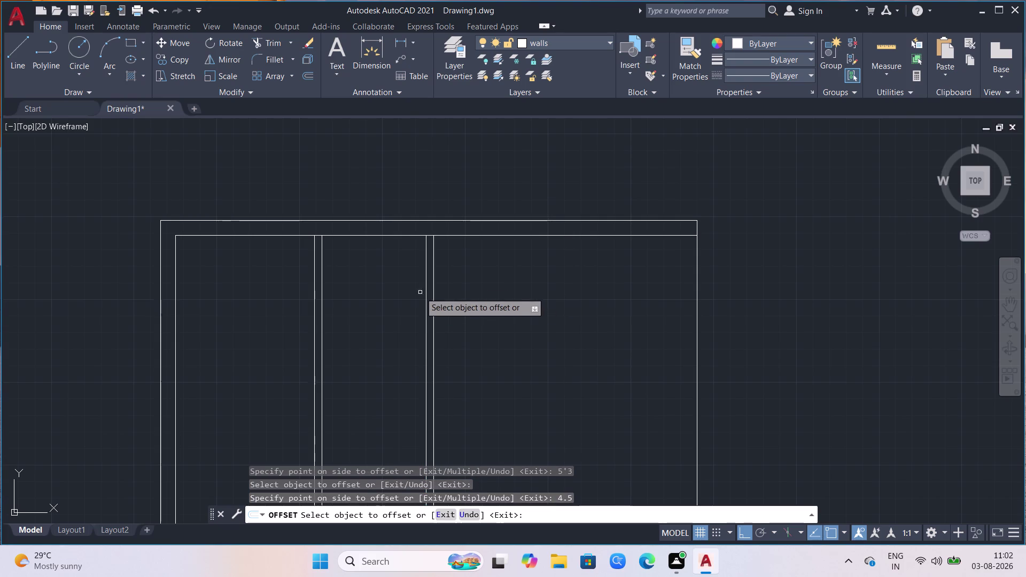
click(433, 300)
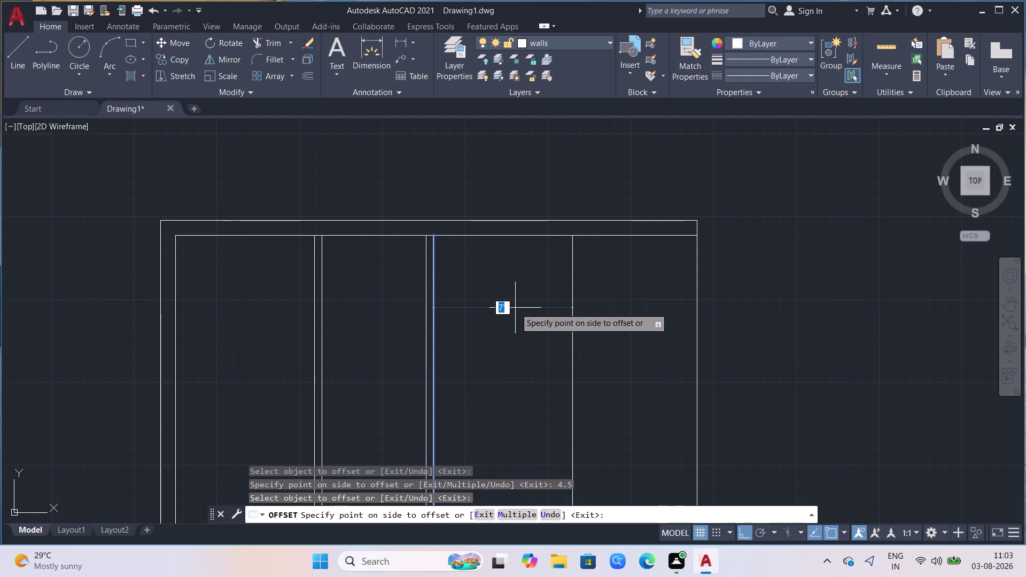
Offset the last partition 5'3", then 4.5", to create the third double-line partition.
key(5)
key(apostrophe)
key(3)
key(Return)
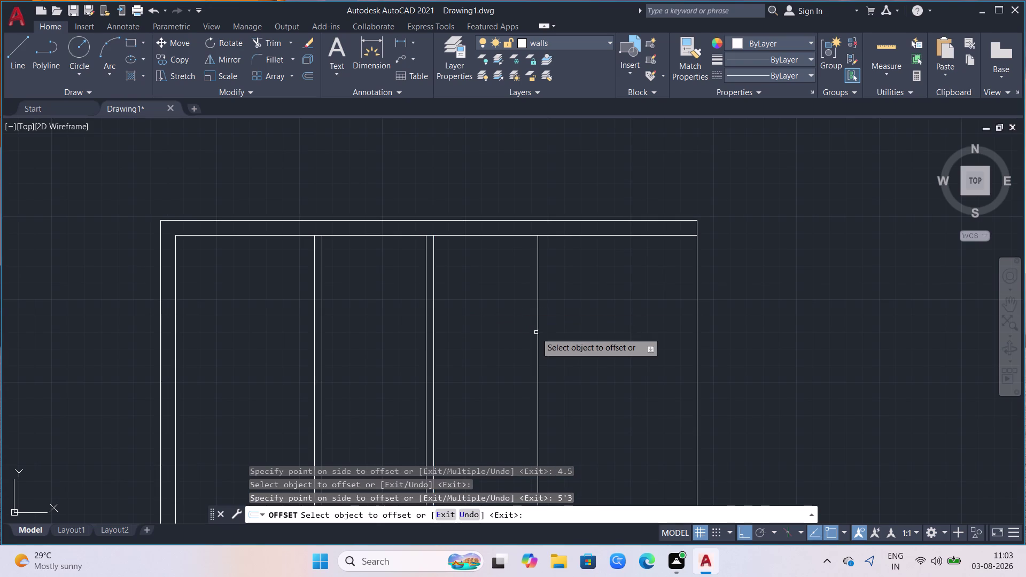
click(537, 331)
text(4.)
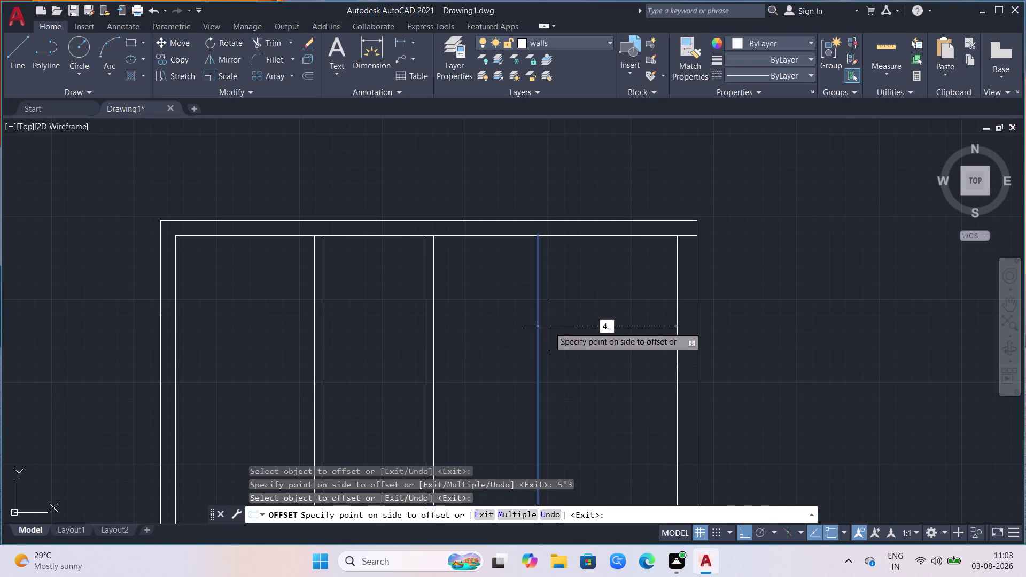
text(5)
key(Return)
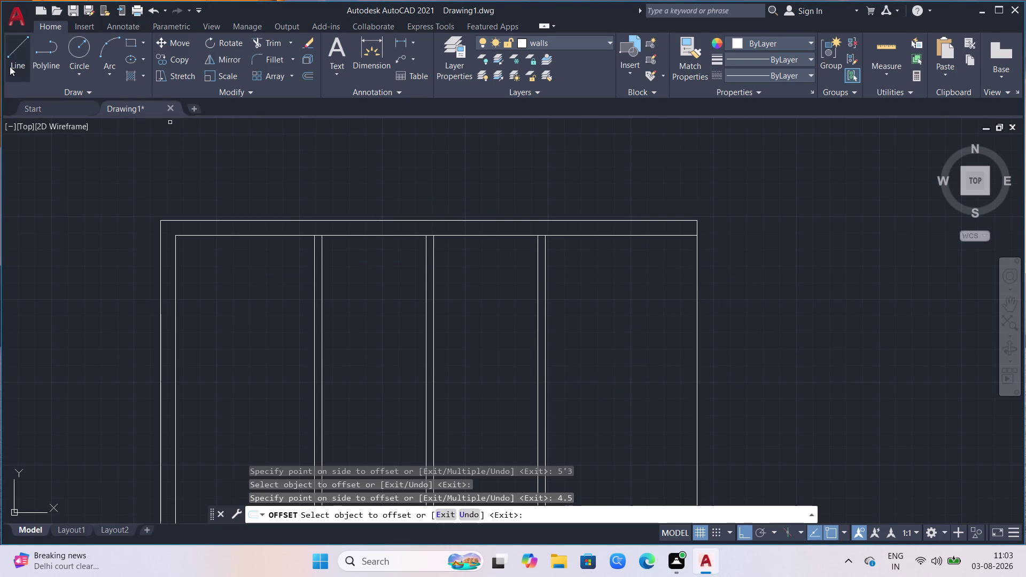
Copy a wall line over to form the inner line along the right wall.
click(546, 294)
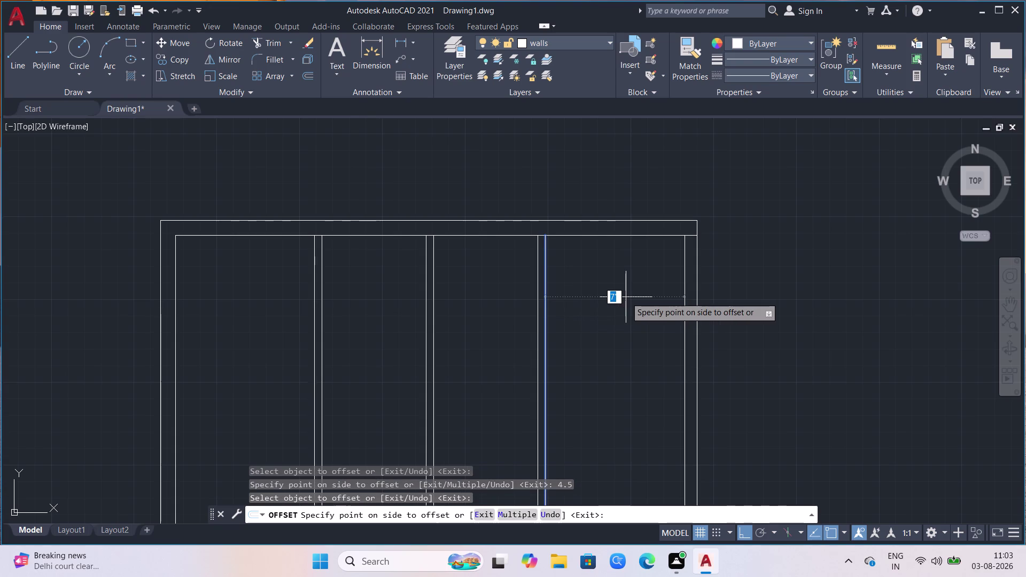
click(626, 297)
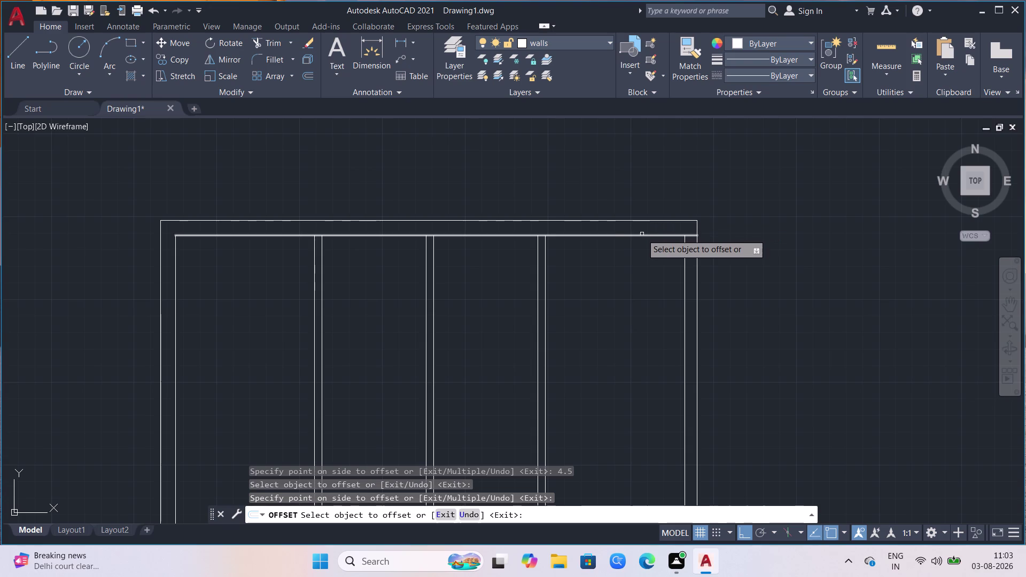
click(642, 235)
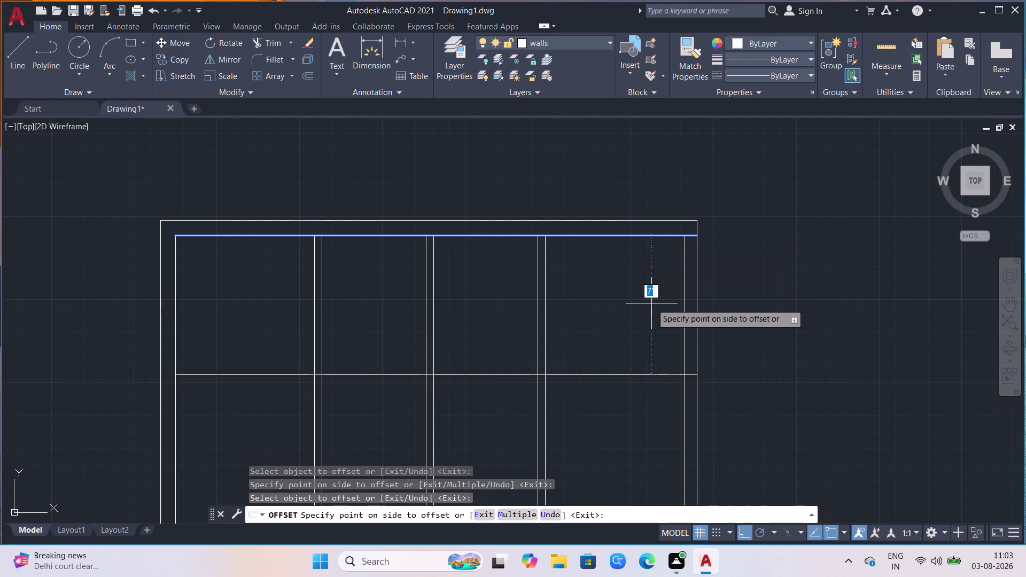
Offset the top inner wall 5' down, then that line 4.5", forming a horizontal double wall.
text(5')
key(Return)
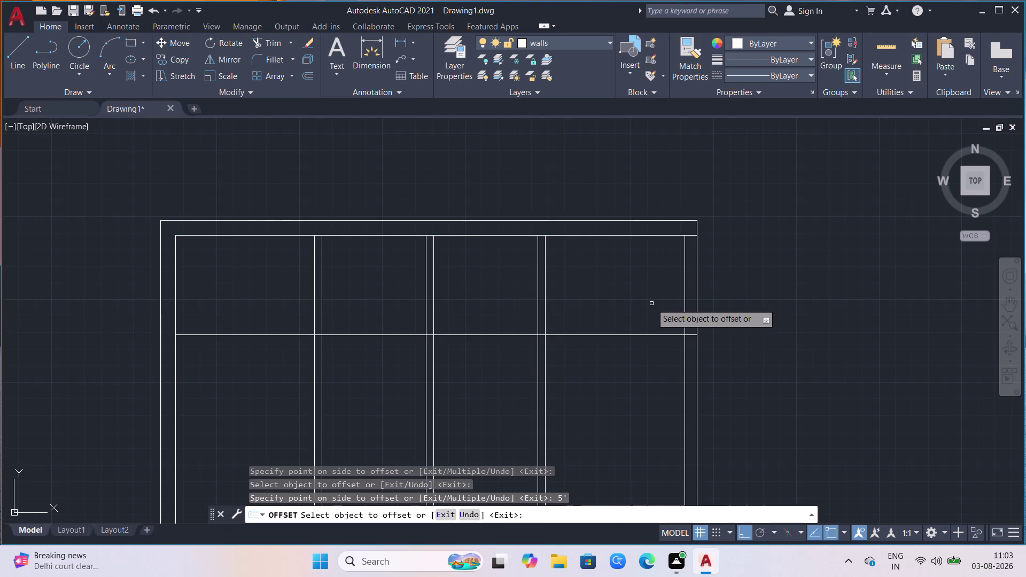
click(637, 335)
key(4)
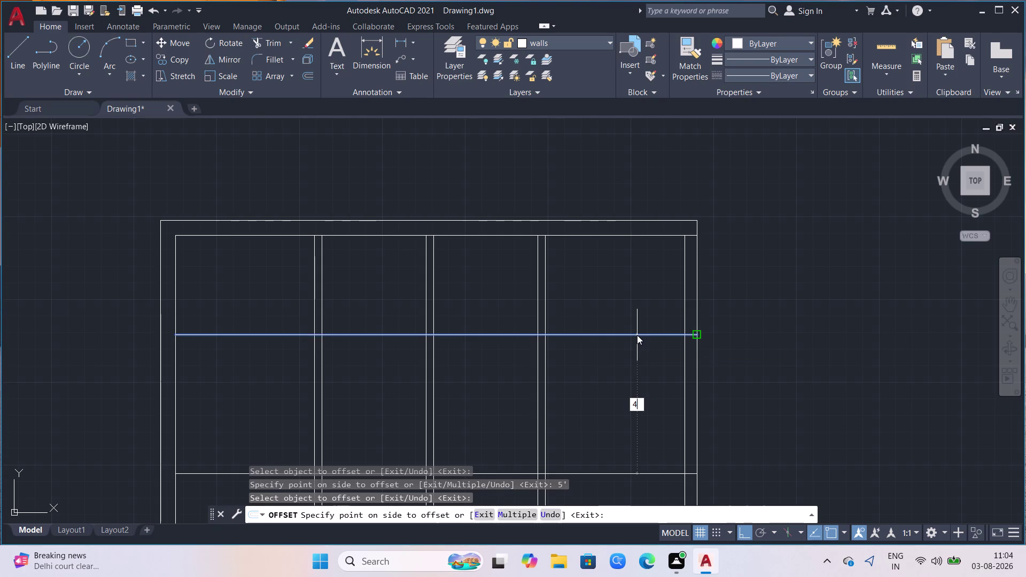
text(.)
text(5)
key(Return)
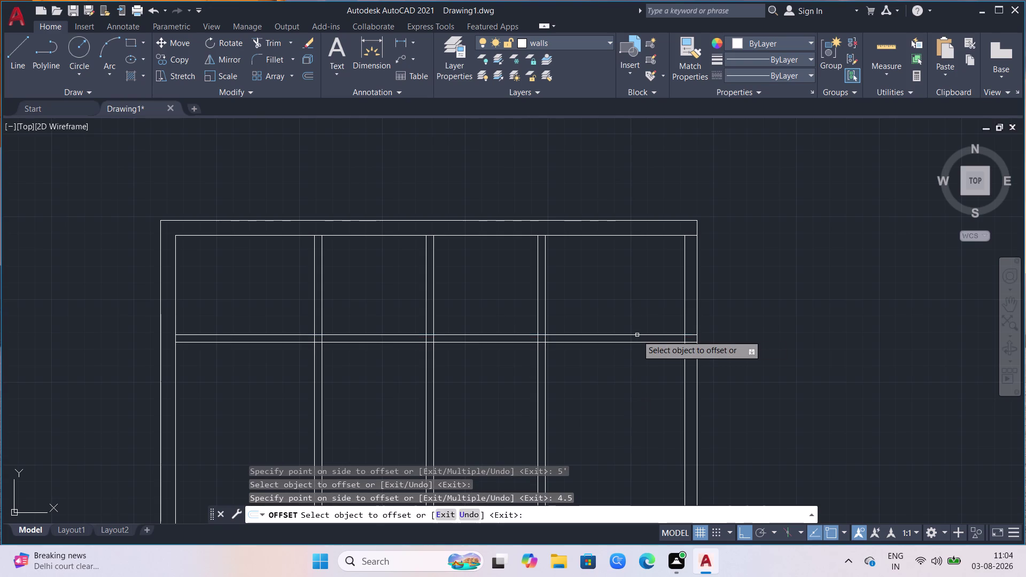
scroll(down, 3)
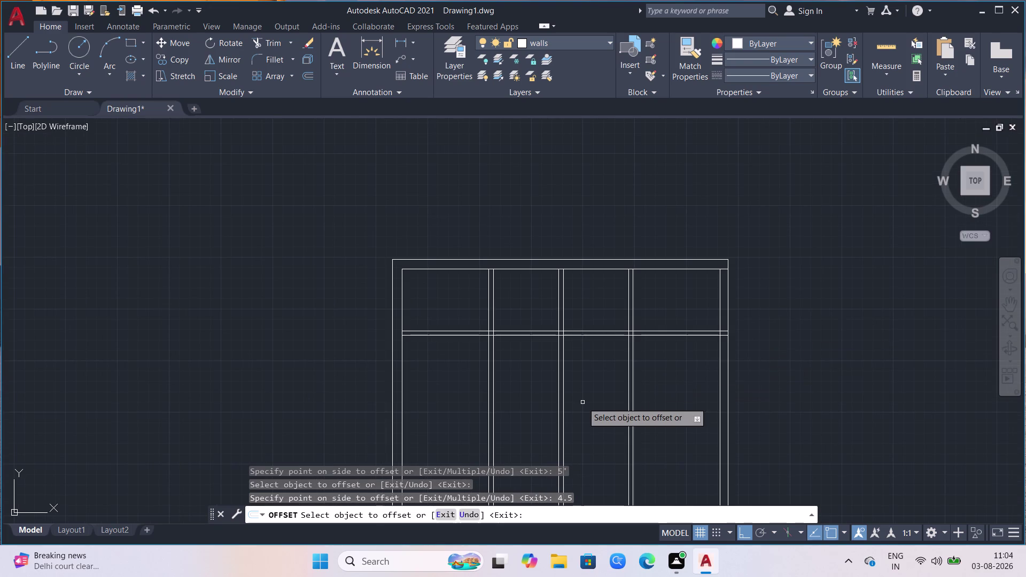
scroll(up, 3)
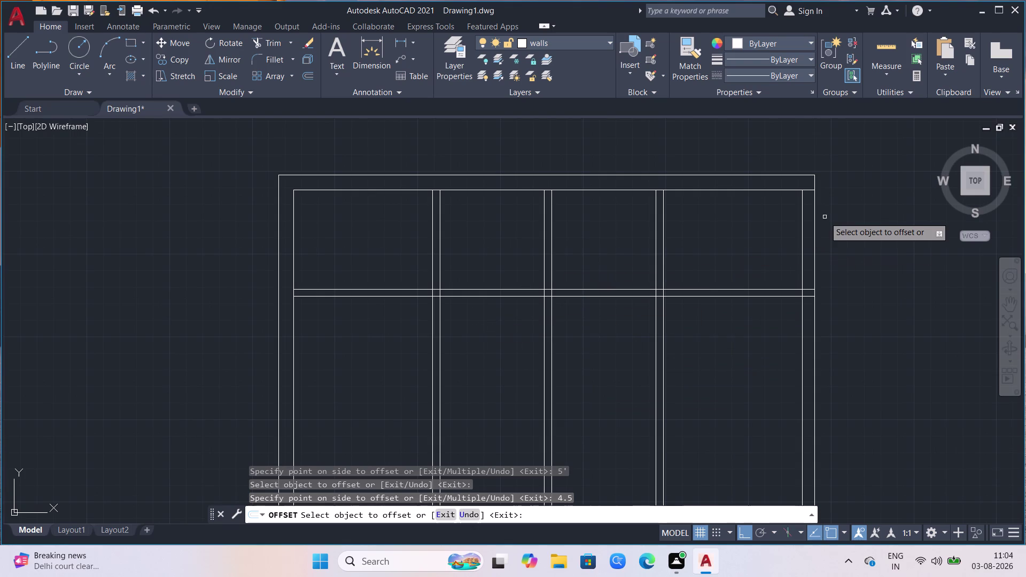
key(Escape)
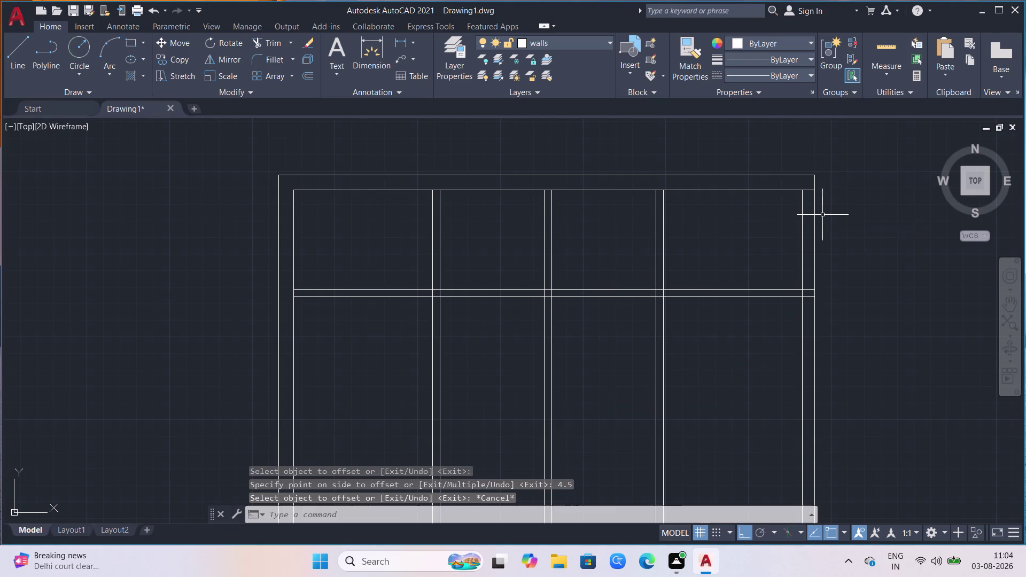
Trim the top wall overhang and open it between each of the three partitions.
text(tr)
key(Return)
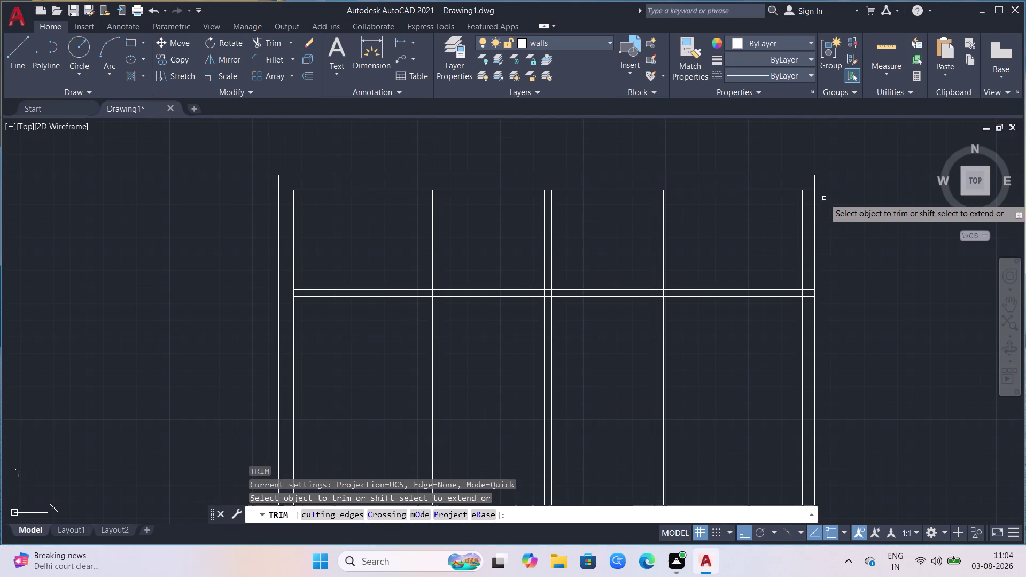
click(805, 190)
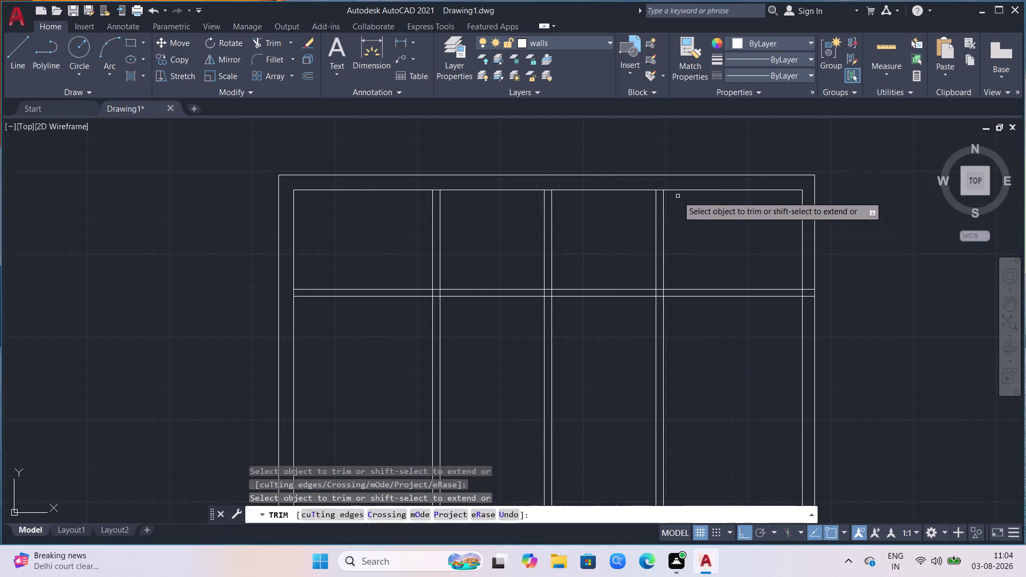
click(658, 191)
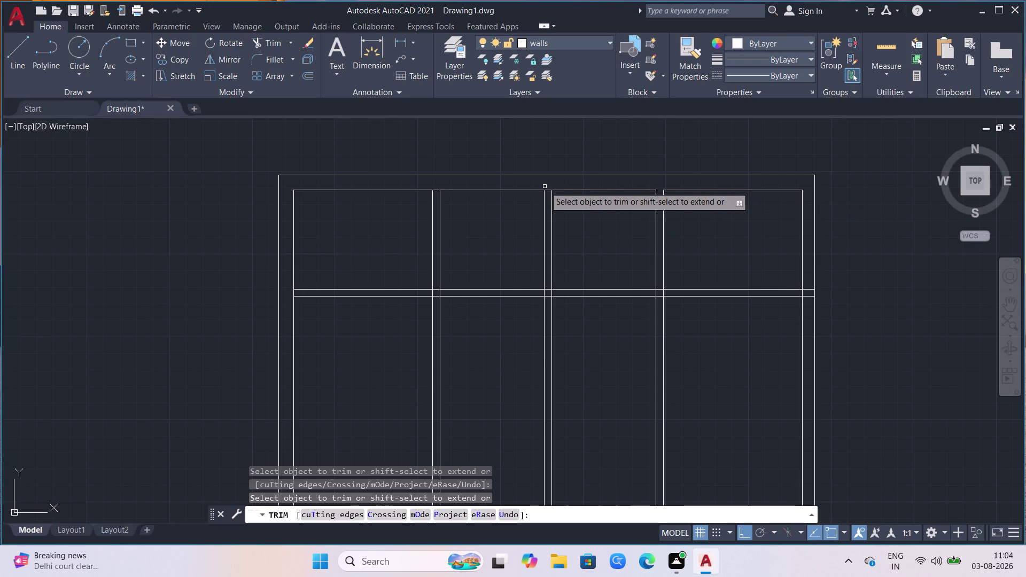
click(546, 190)
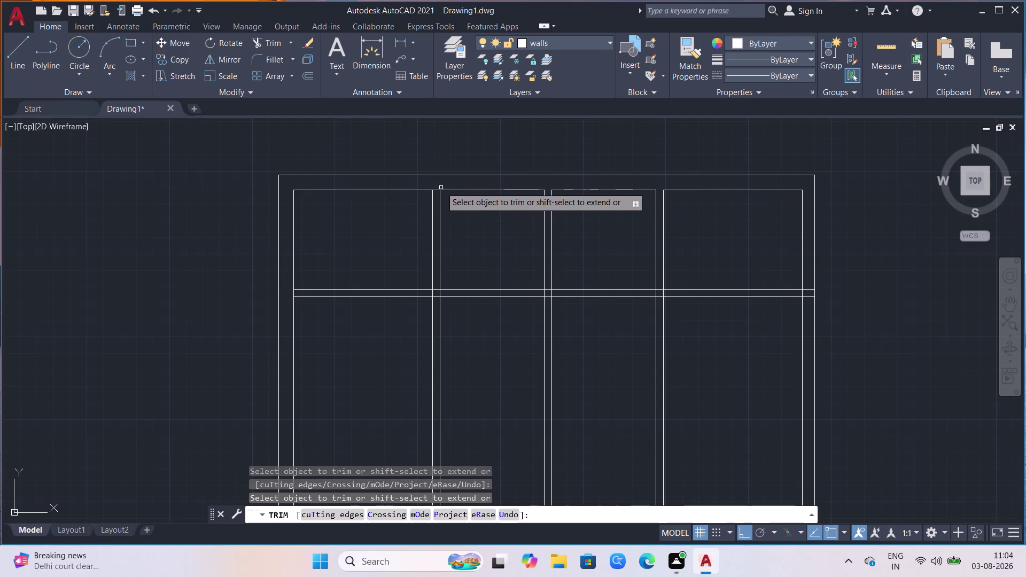
click(437, 189)
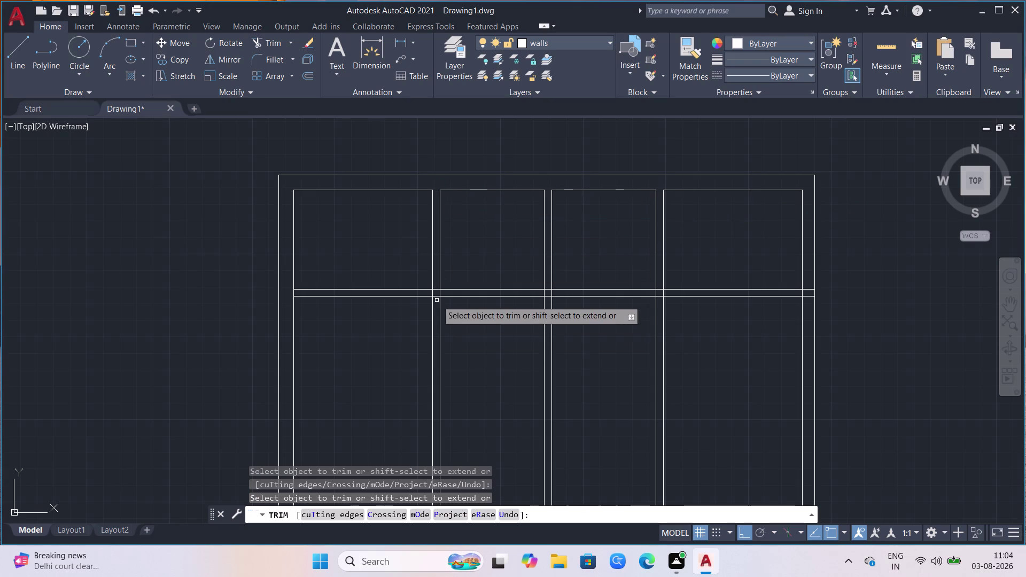
Trim the overshooting lines at the partition crossings and wall junctions.
click(459, 319)
click(380, 327)
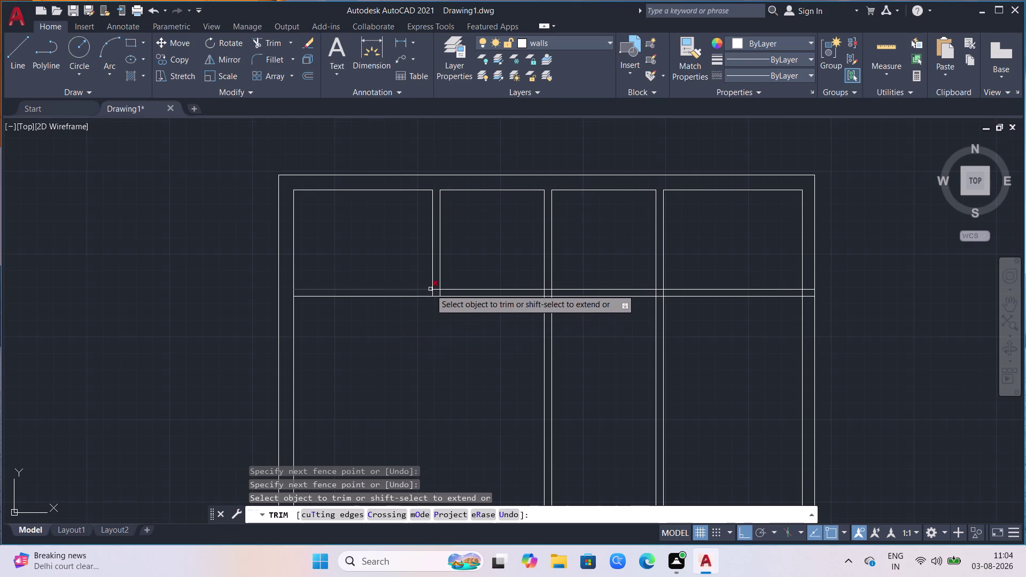
click(431, 292)
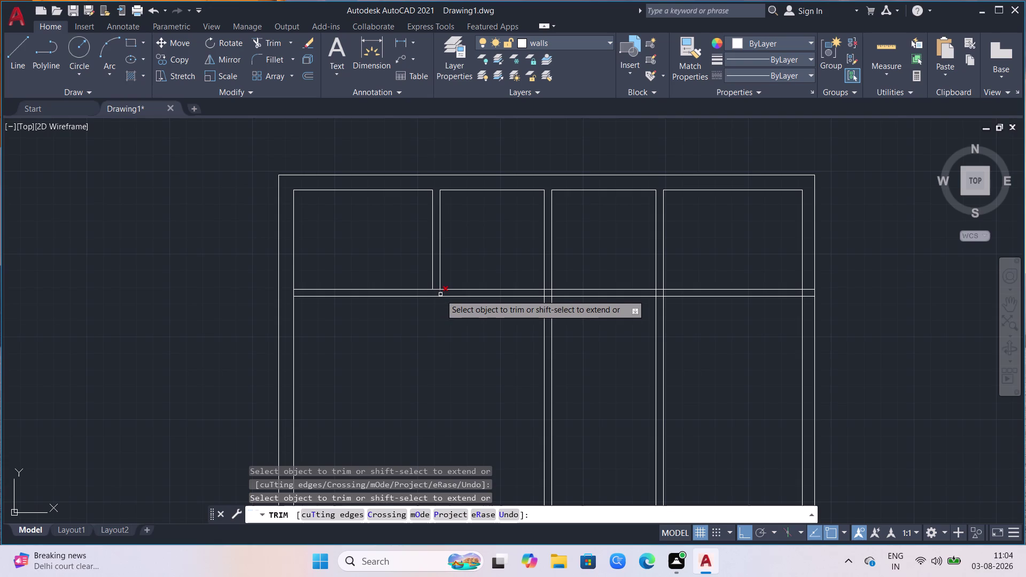
click(440, 293)
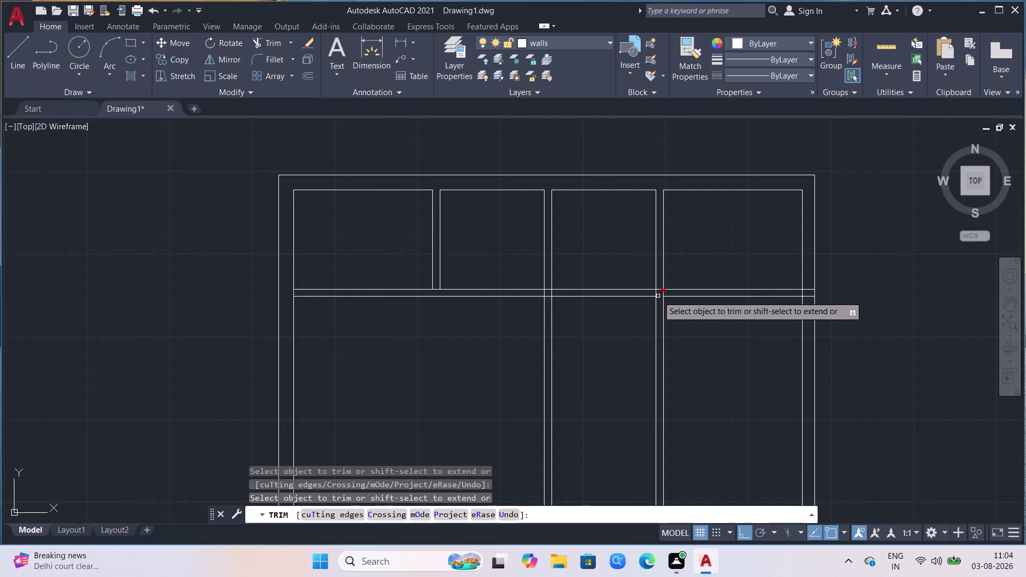
click(655, 294)
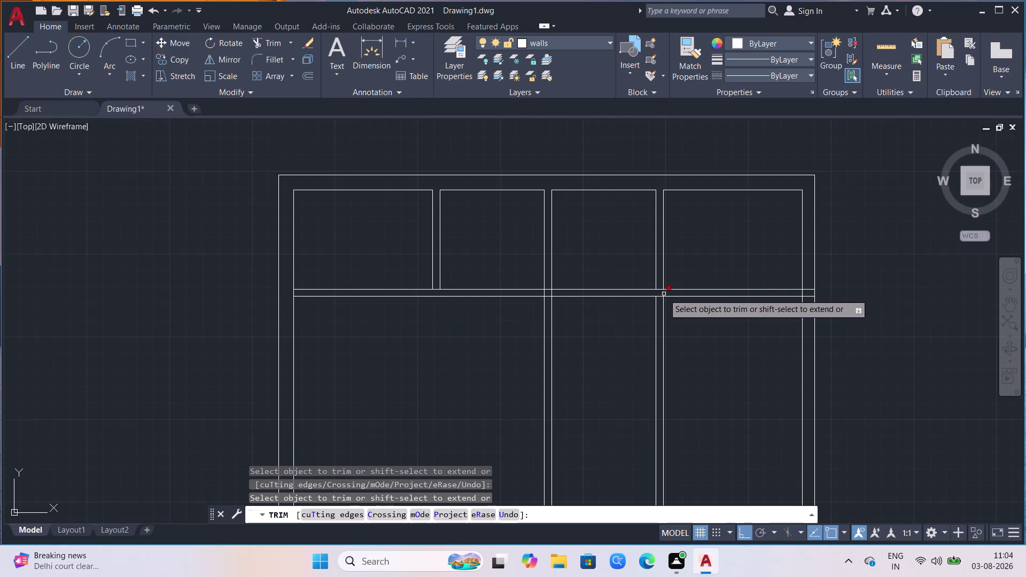
click(663, 294)
click(690, 337)
click(646, 347)
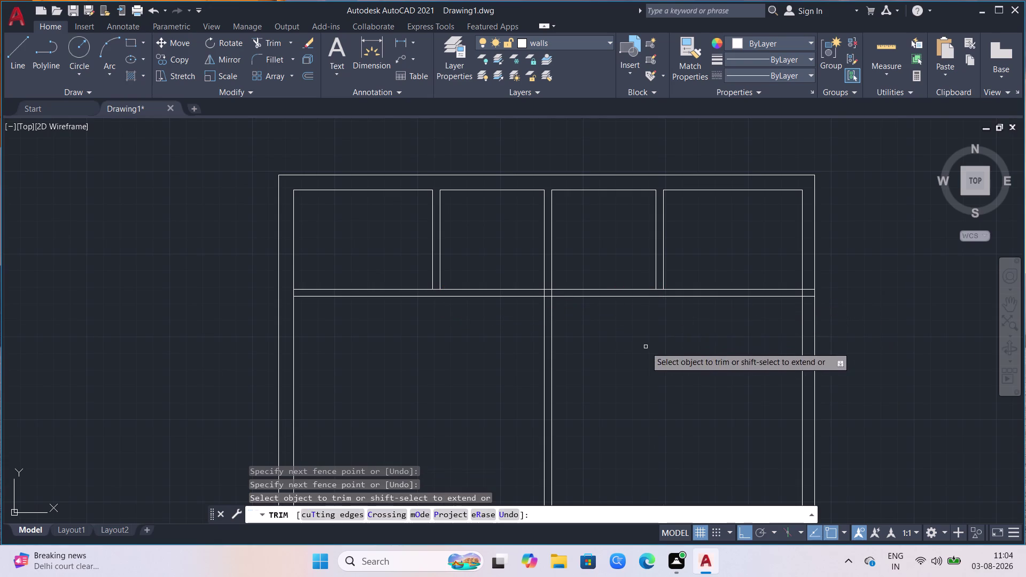
Trim the remaining overshoots past the right wall and end trimming.
scroll(up, 3)
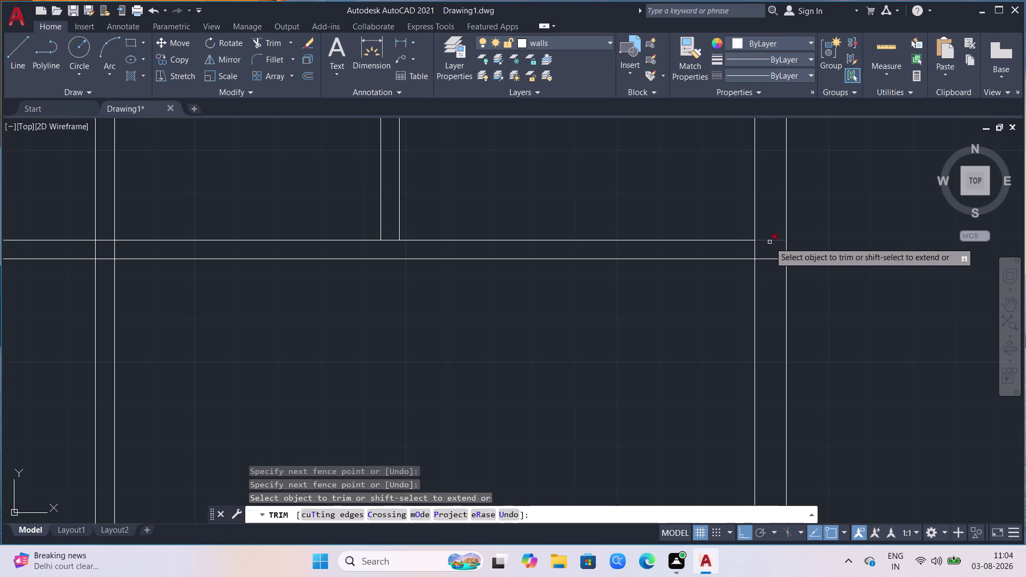
click(769, 241)
click(767, 258)
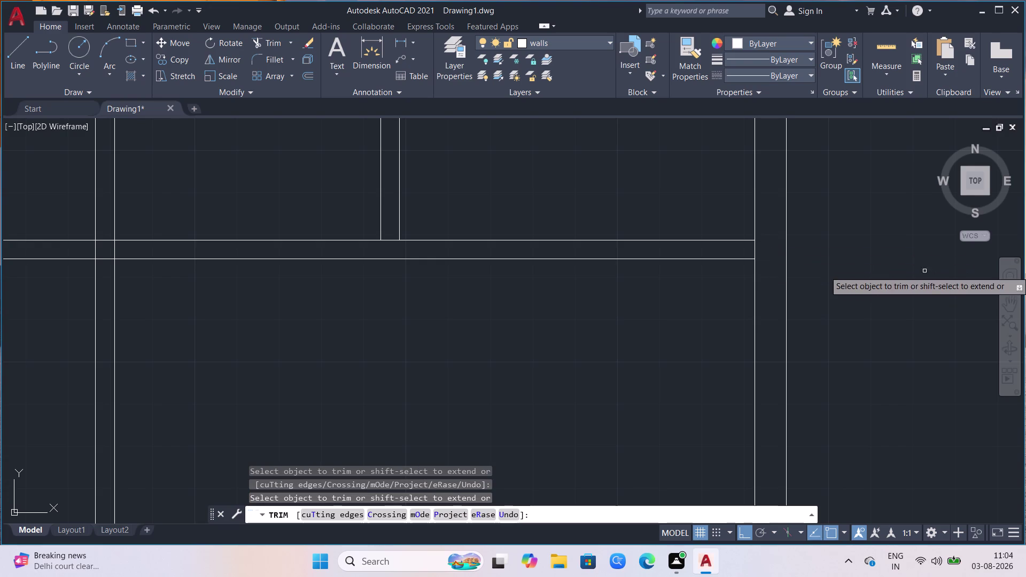
scroll(down, 3)
scroll(down, 3)
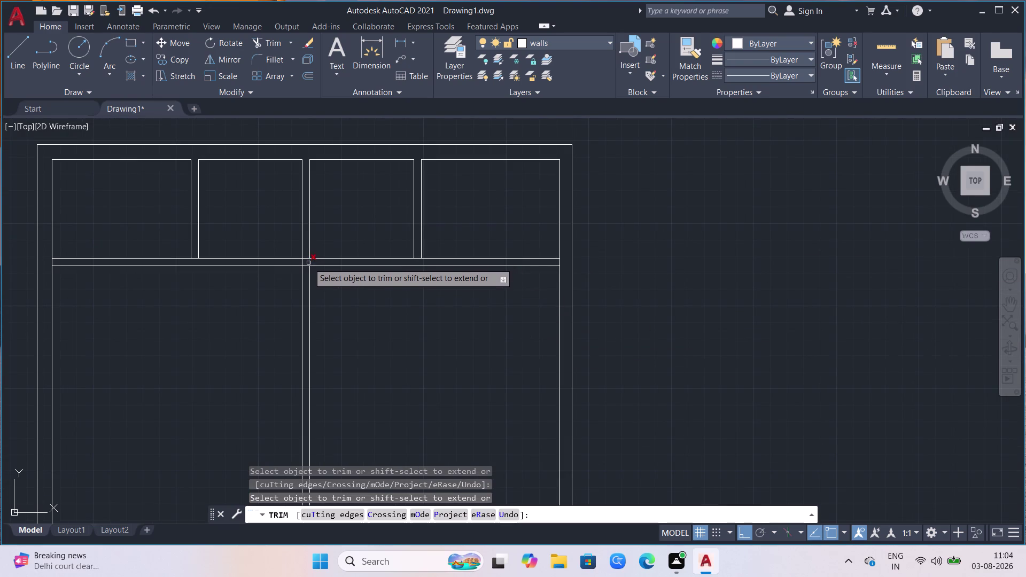
key(Escape)
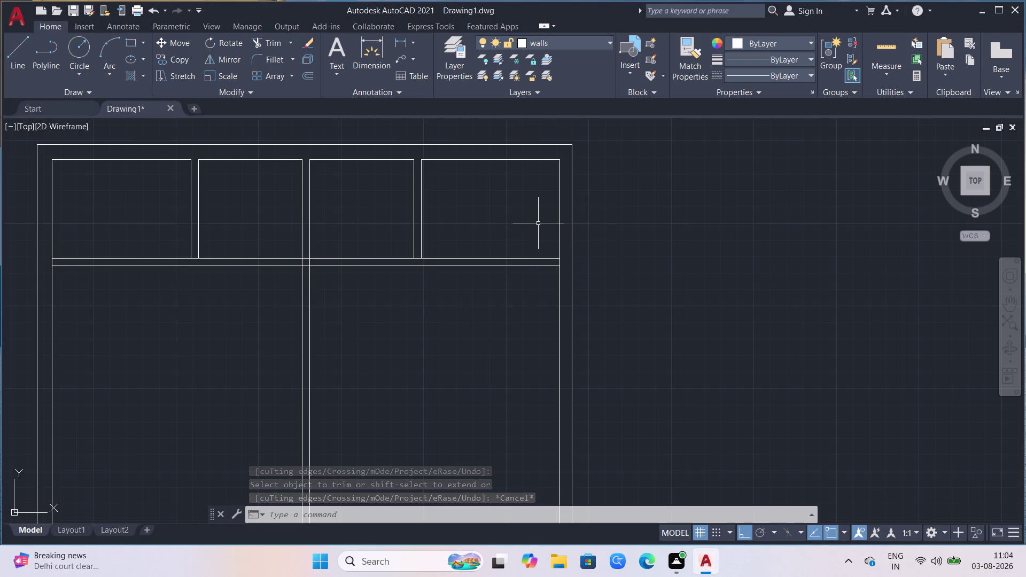
Start an offset with a 13' distance, correcting the typed value from 11.
key(o)
key(Return)
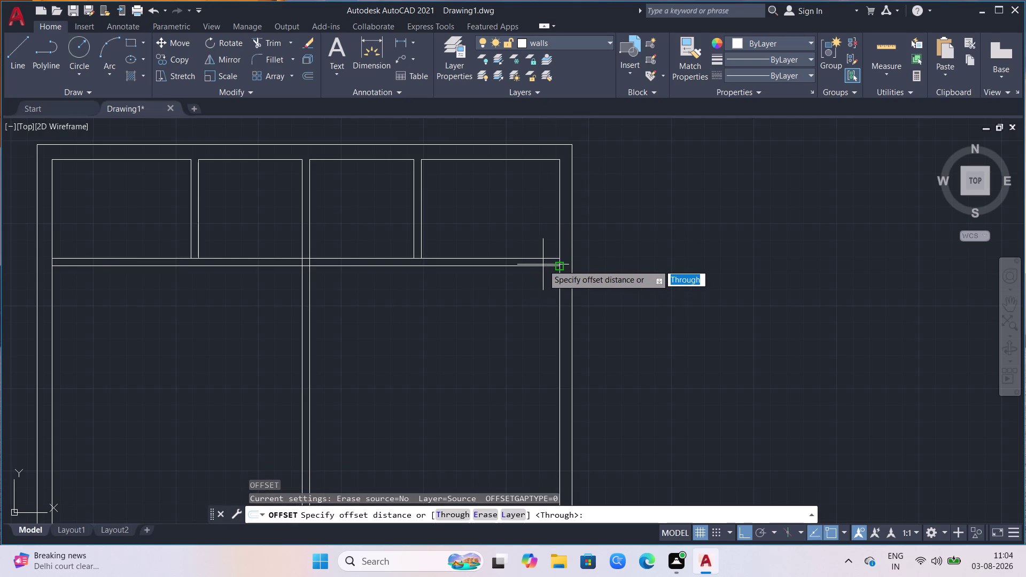
click(558, 269)
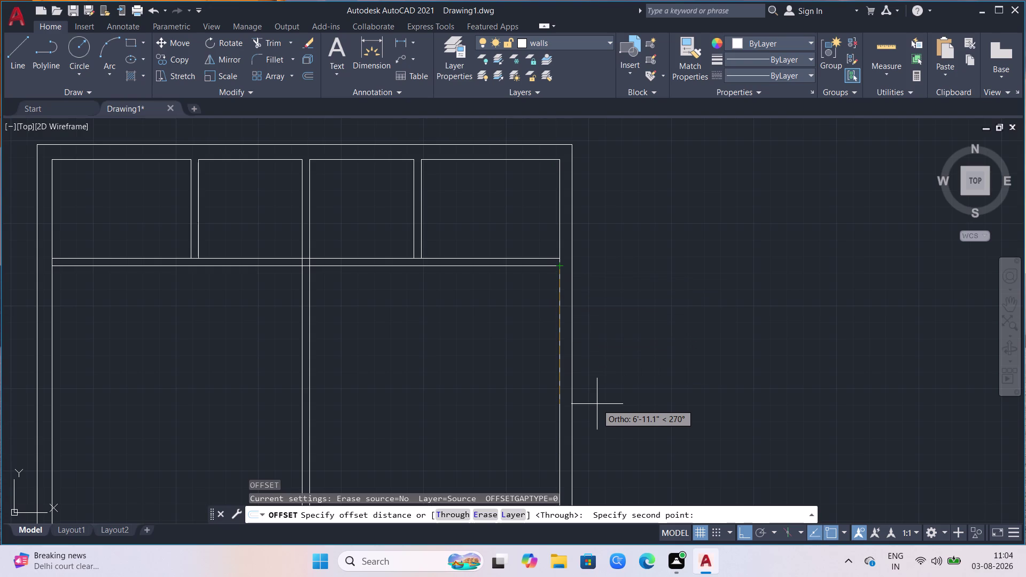
text(11)
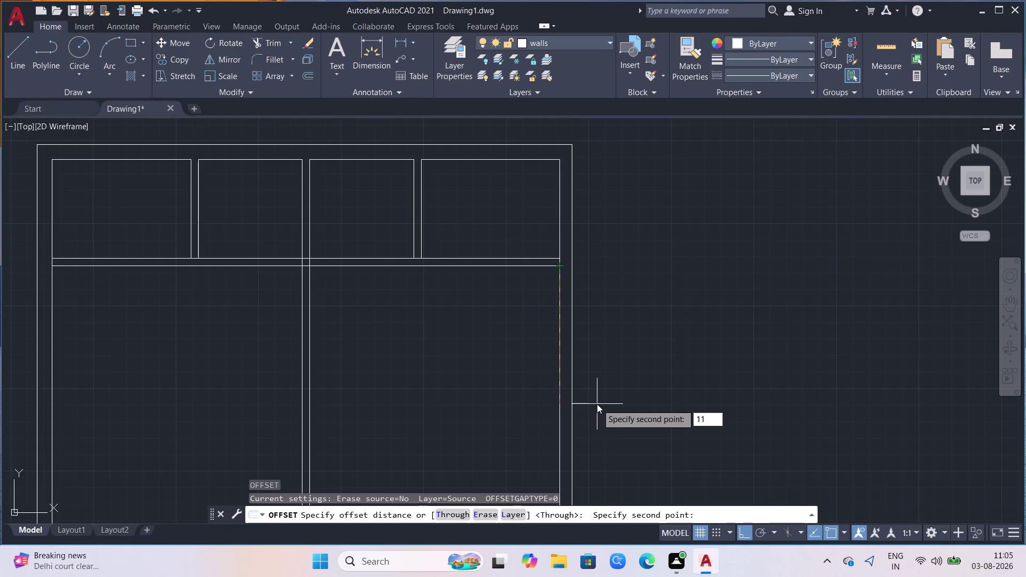
key(BackSpace)
key(3)
key(apostrophe)
key(BackSpace)
key(apostrophe)
key(Return)
Offset the corridor wall 13' down, then offset the copy 4.5" into a double partition.
scroll(down, 3)
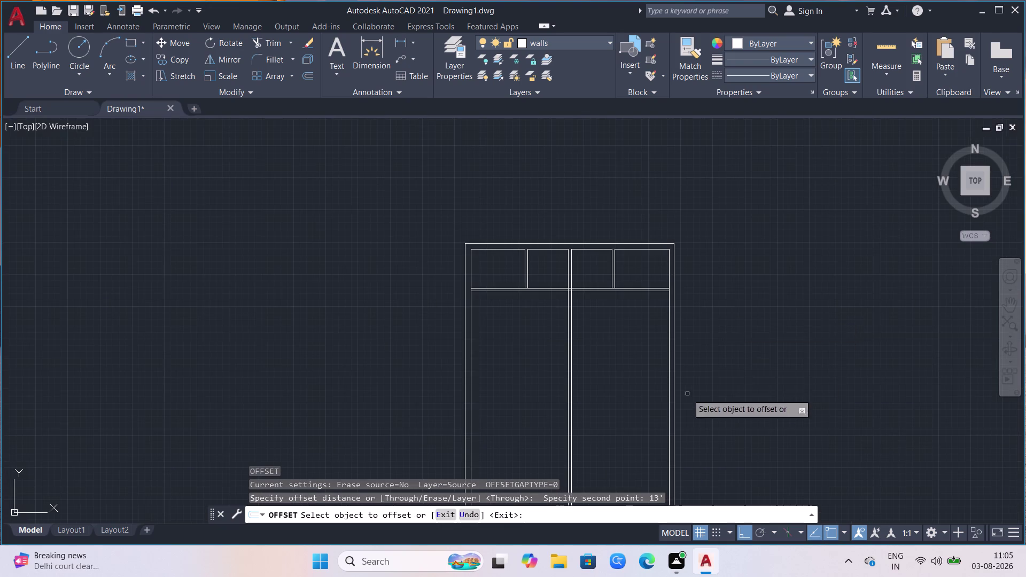
scroll(down, 3)
scroll(down, 3)
scroll(up, 3)
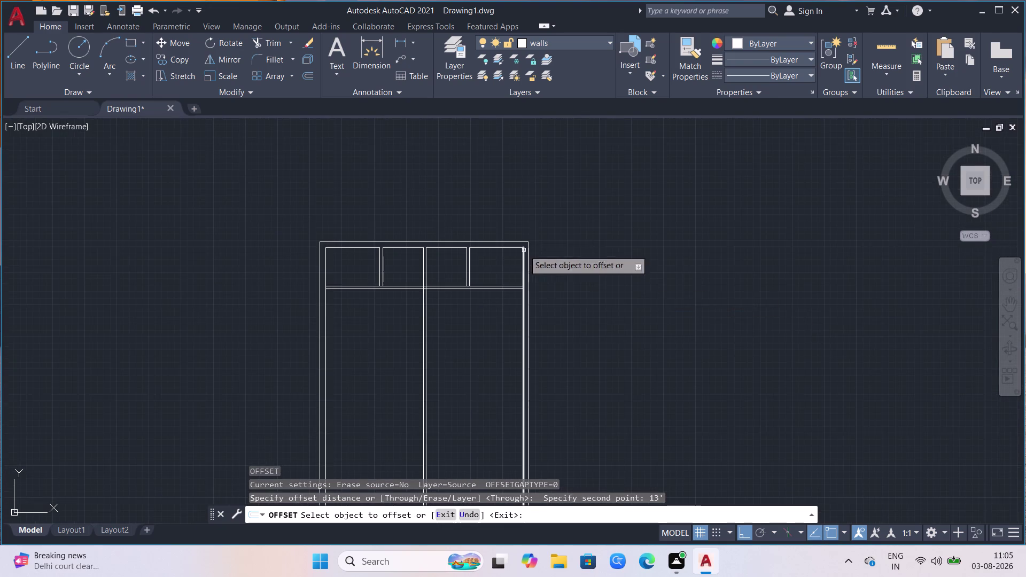
scroll(up, 3)
click(458, 209)
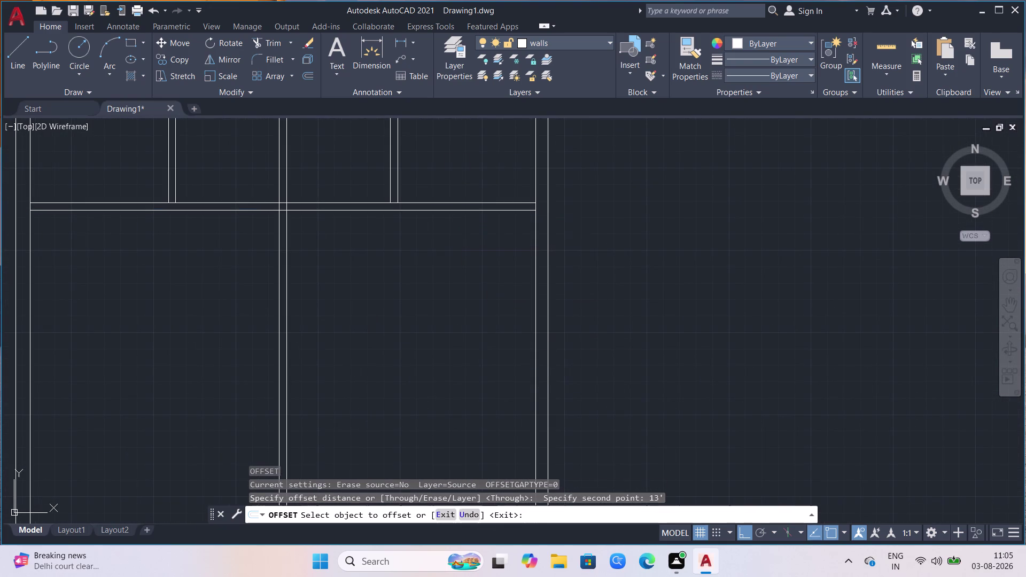
scroll(down, 3)
click(454, 312)
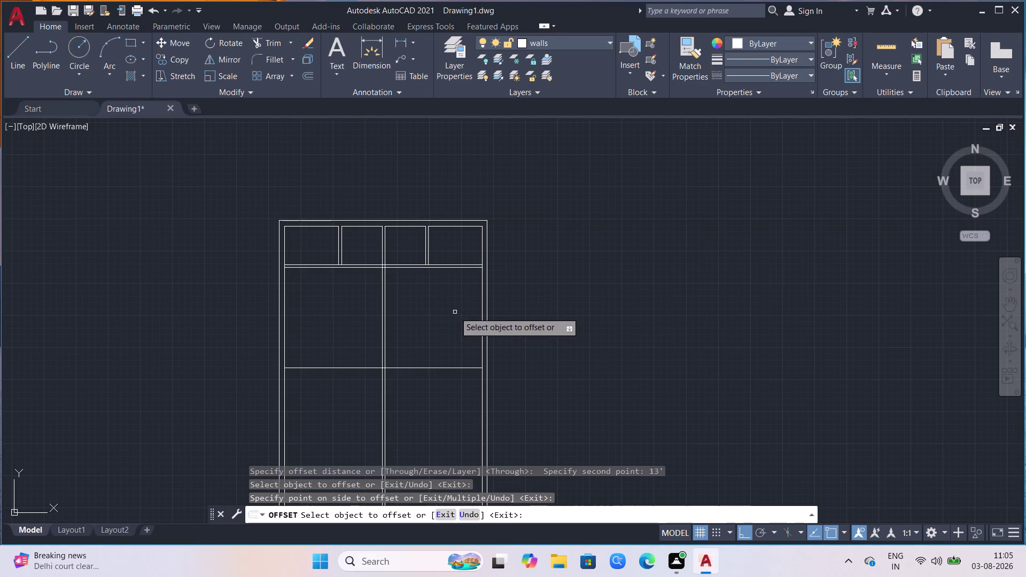
click(454, 368)
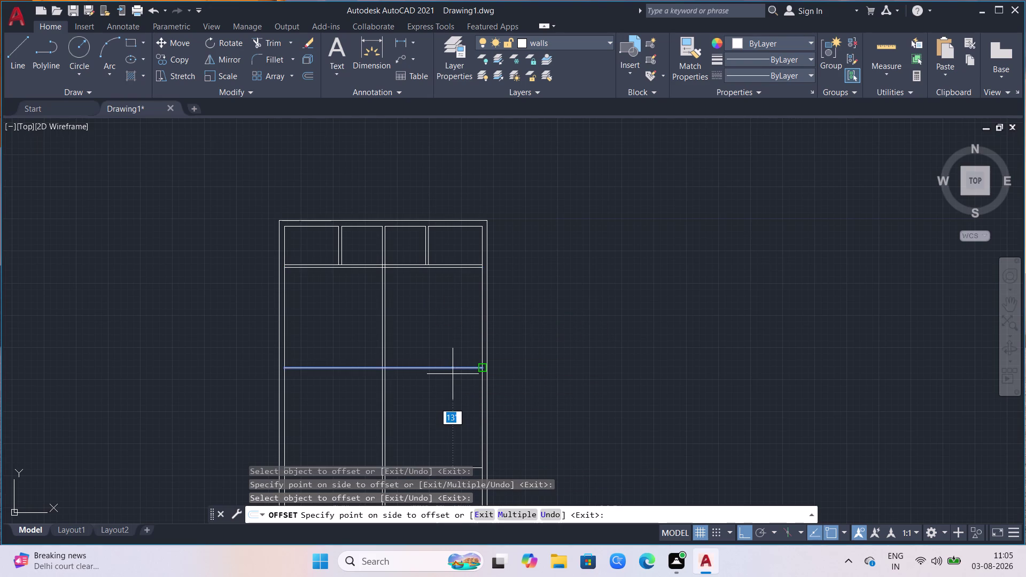
text(4.5)
key(Return)
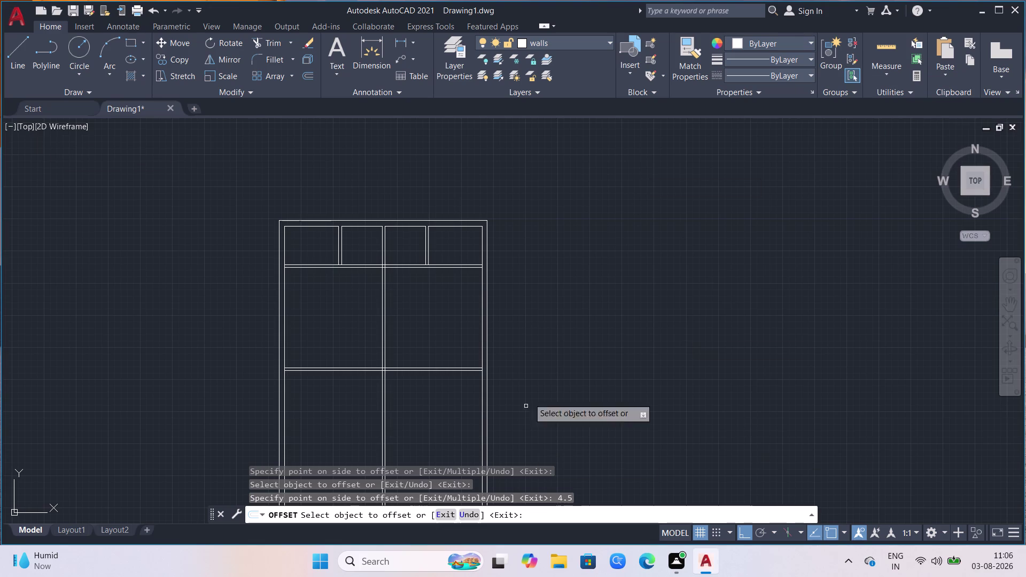
Offset the new wall's lower line 16' down for another partition line.
scroll(down, 3)
scroll(down, 3)
scroll(up, 3)
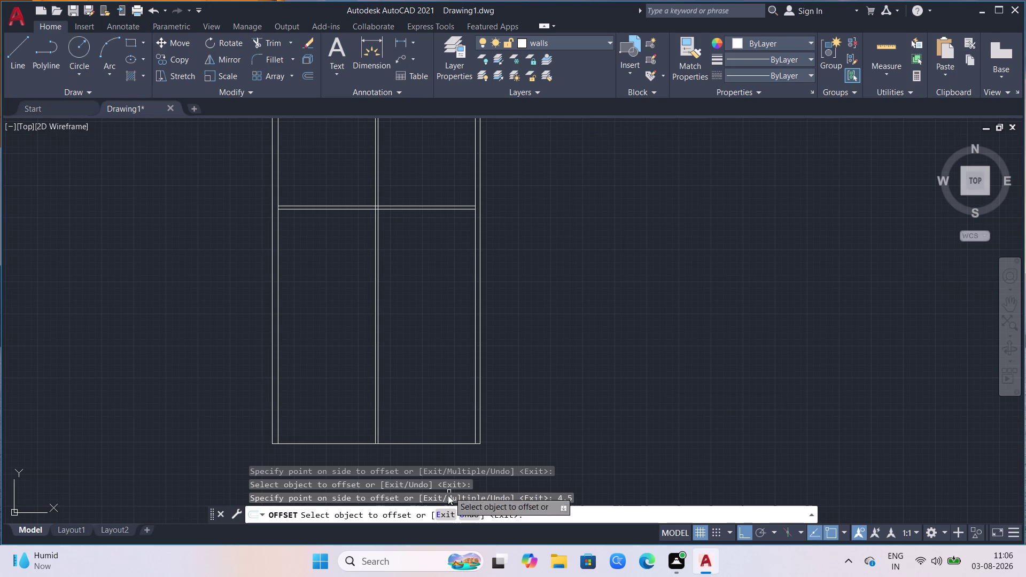
scroll(down, 3)
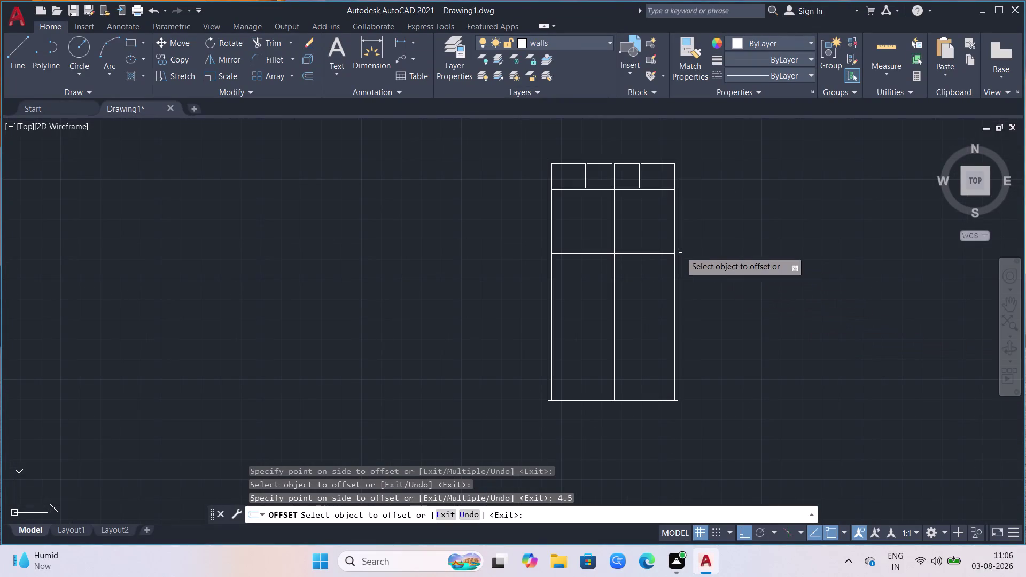
scroll(up, 3)
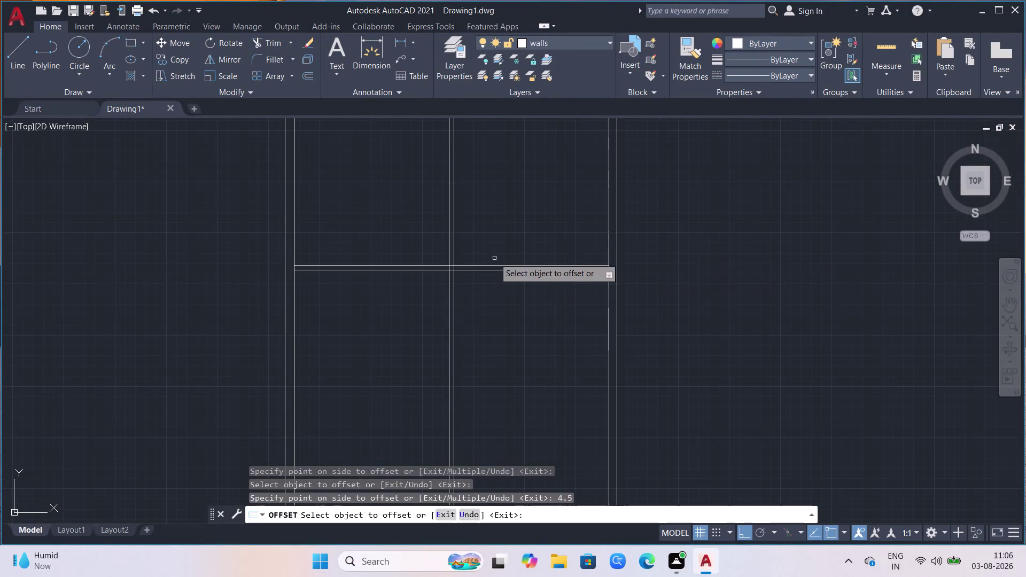
click(349, 270)
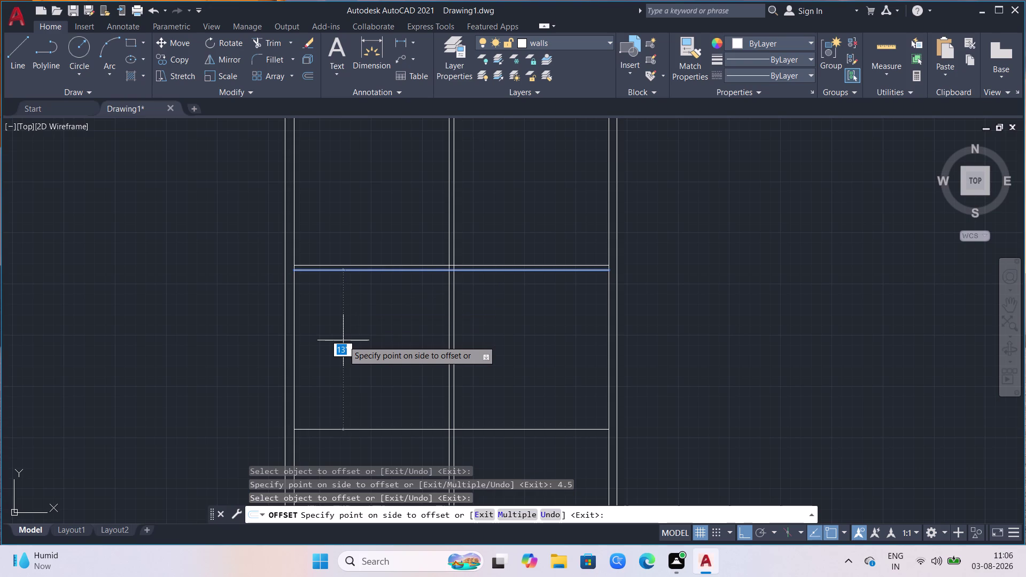
text(1)
text(6')
key(Return)
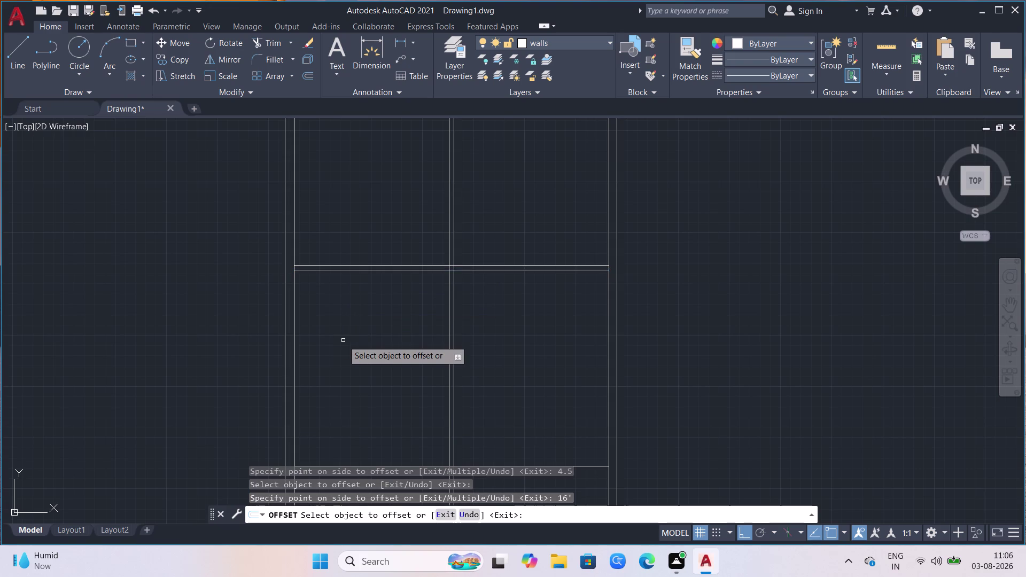
scroll(down, 3)
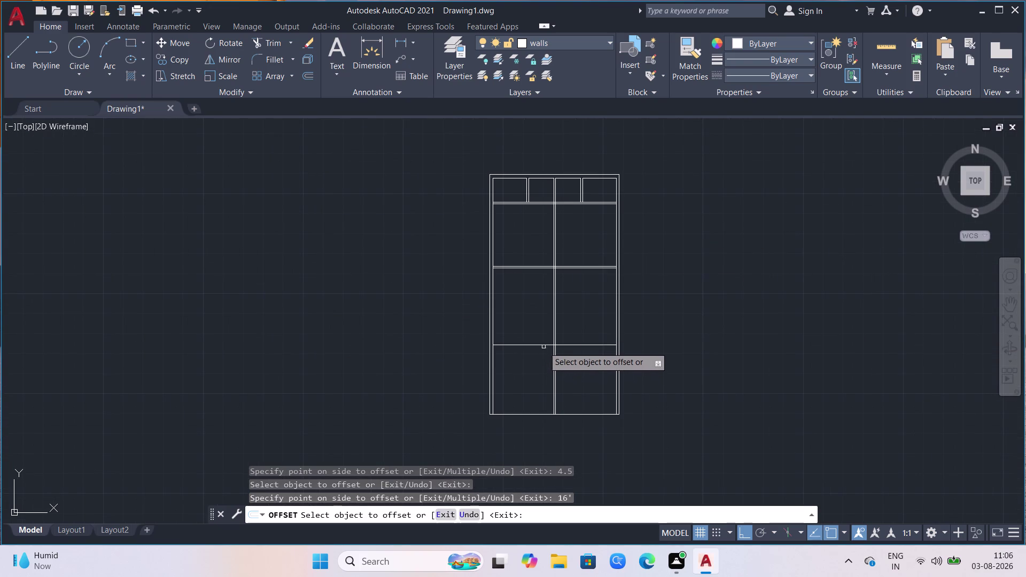
click(544, 346)
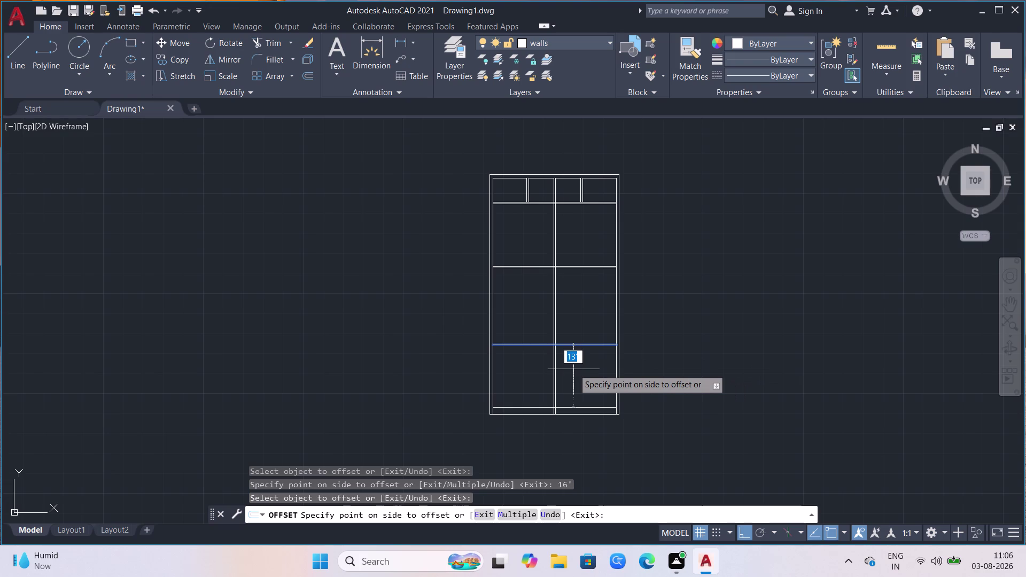
Offset the lowest partition line 4.5" to make it a double wall.
key(4)
text(.5)
key(Return)
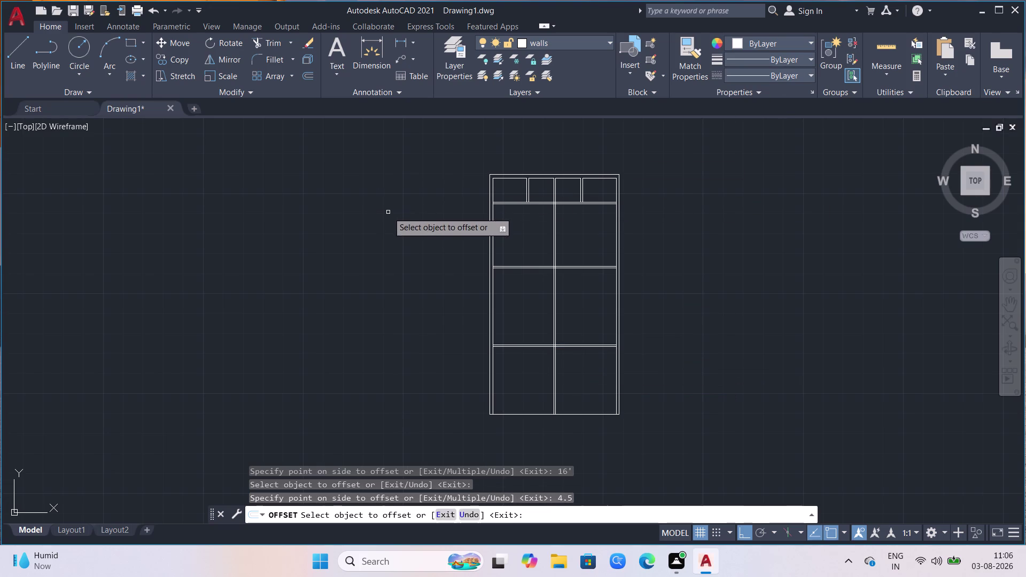
Offset the left inner wall 5' to the right for a new vertical partition line.
scroll(up, 3)
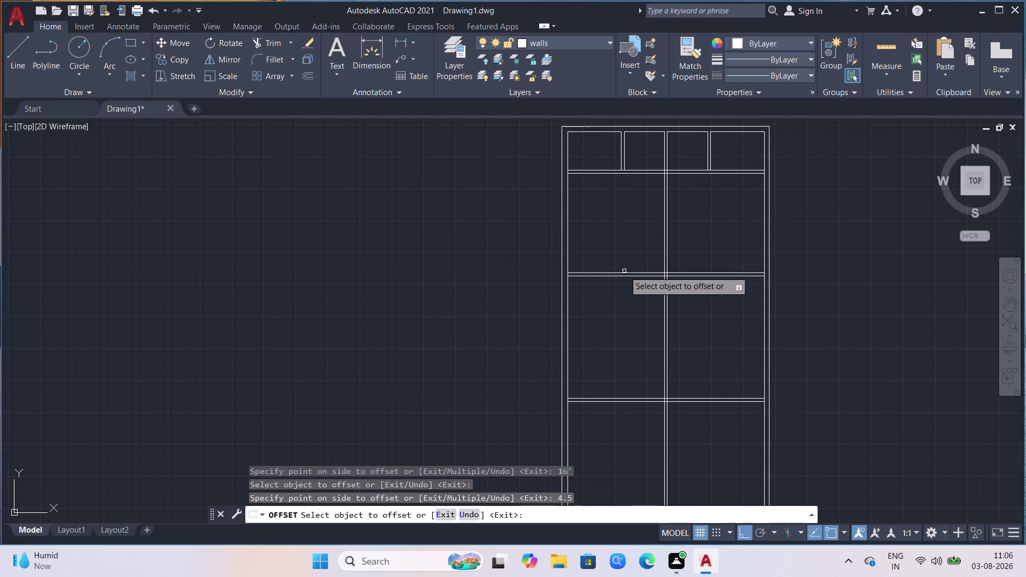
click(565, 323)
click(568, 324)
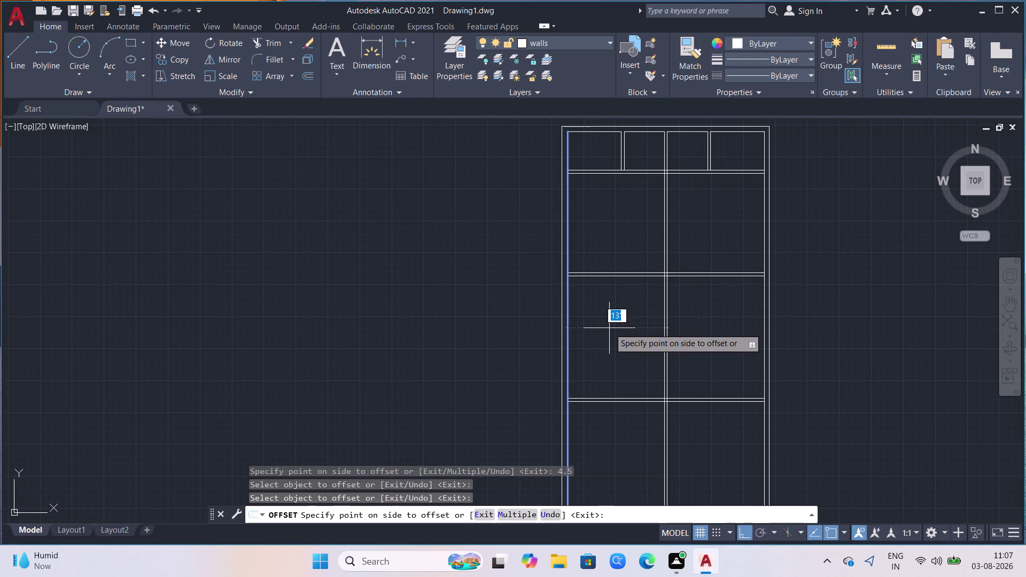
key(5)
key(apostrophe)
key(Return)
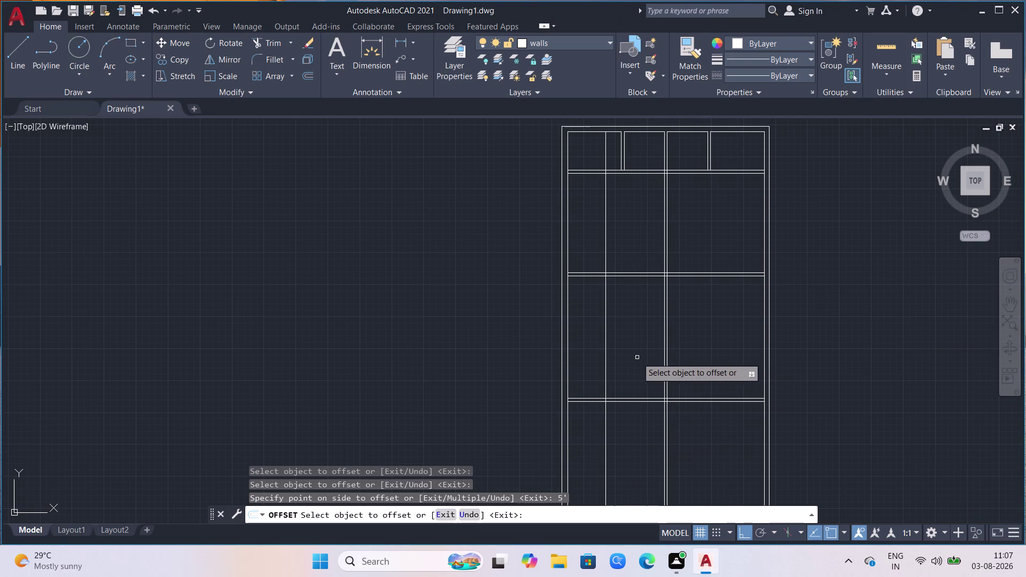
Offset the left vertical partition line 4.5" to make it a double wall.
click(605, 306)
key(4)
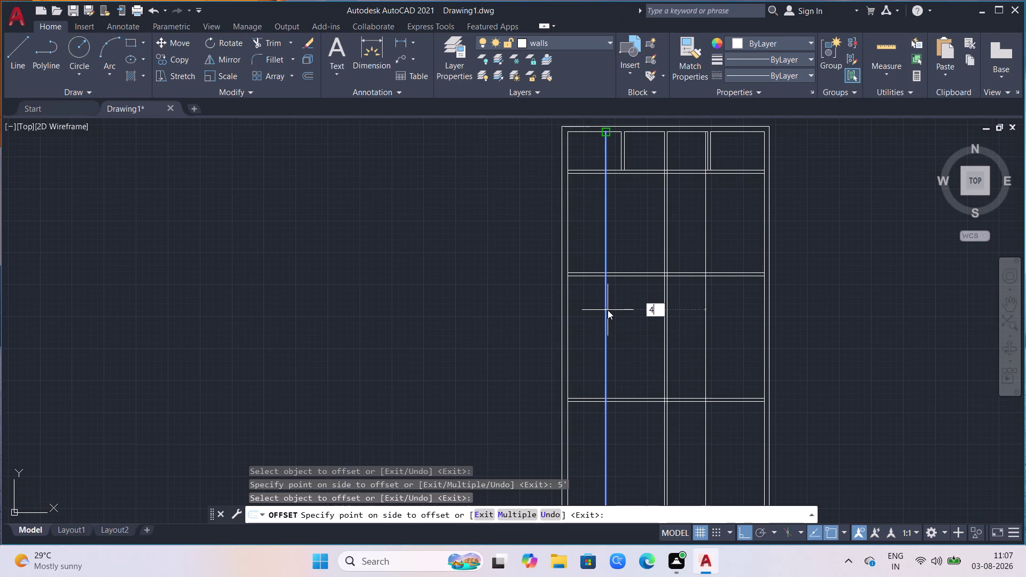
text(.5)
key(Return)
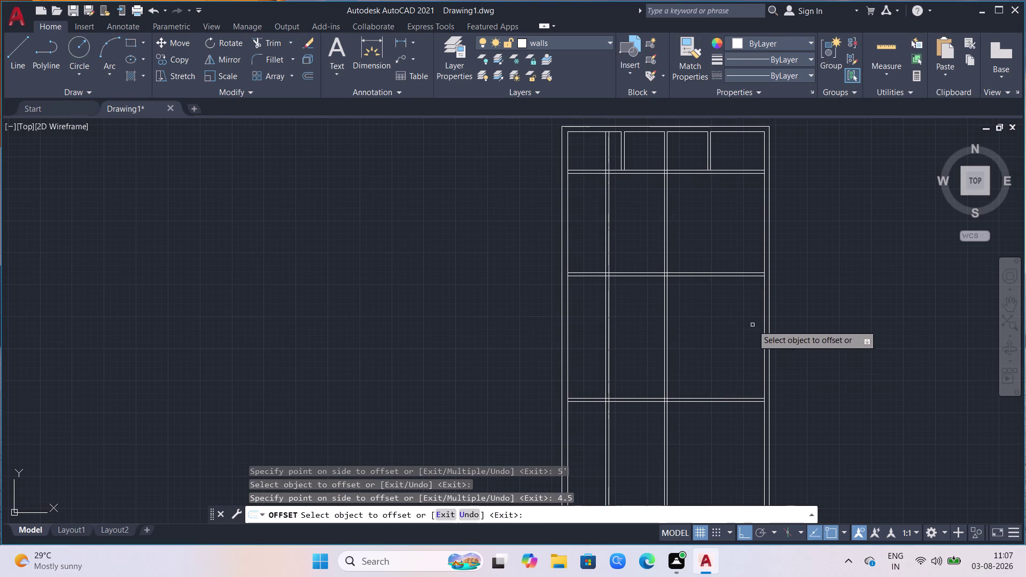
Offset the right inner wall 5' inward for a vertical partition line.
click(765, 324)
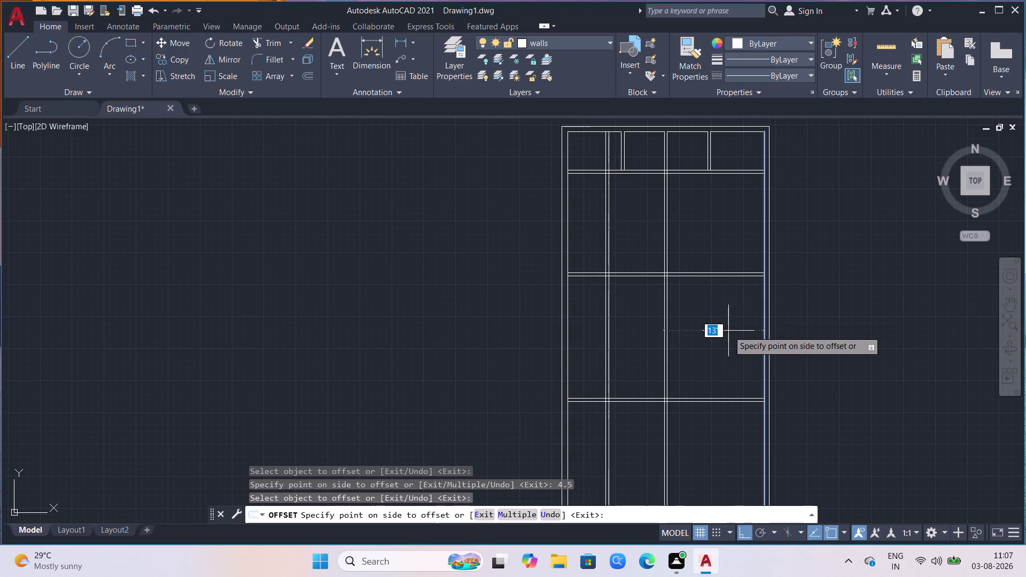
key(5)
key(apostrophe)
key(Return)
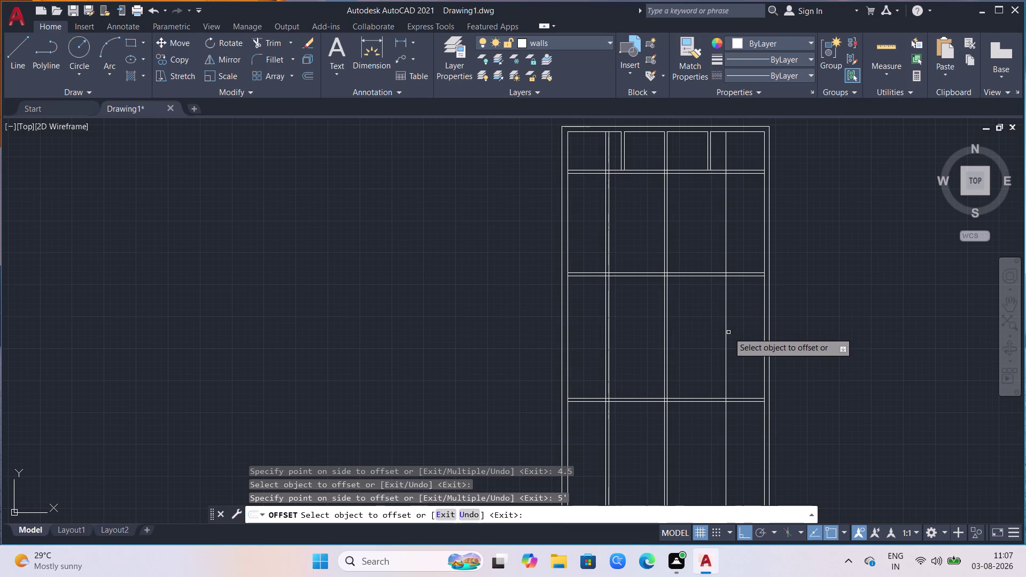
Offset that right partition line 4.5" to make it a double wall.
click(729, 332)
click(725, 333)
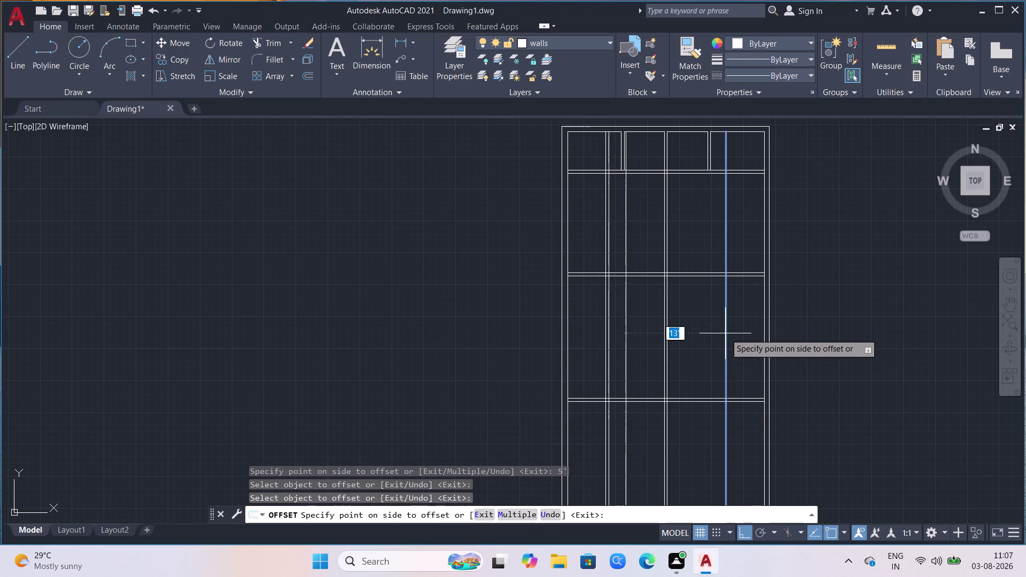
text(4.)
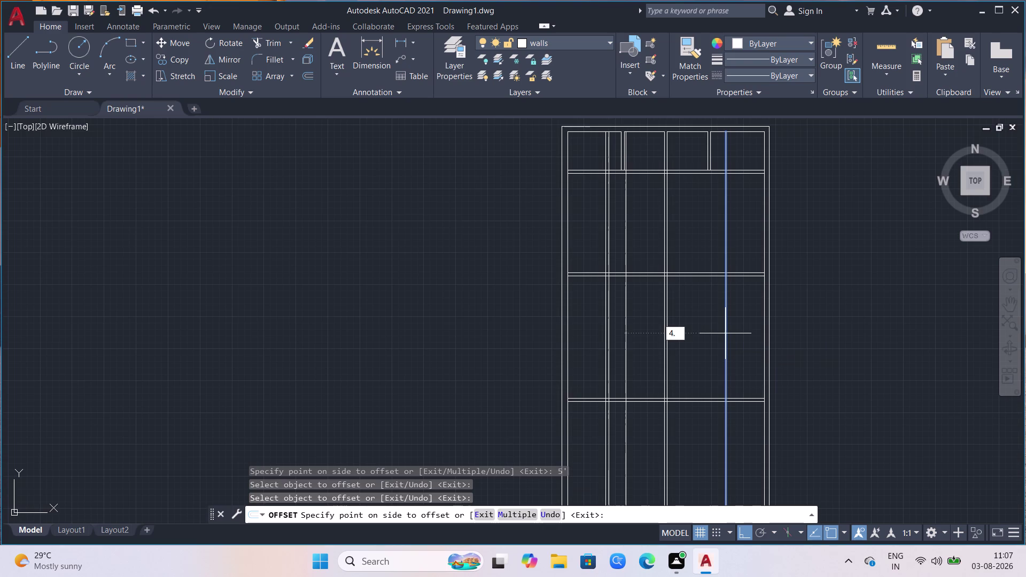
key(5)
key(Return)
scroll(down, 3)
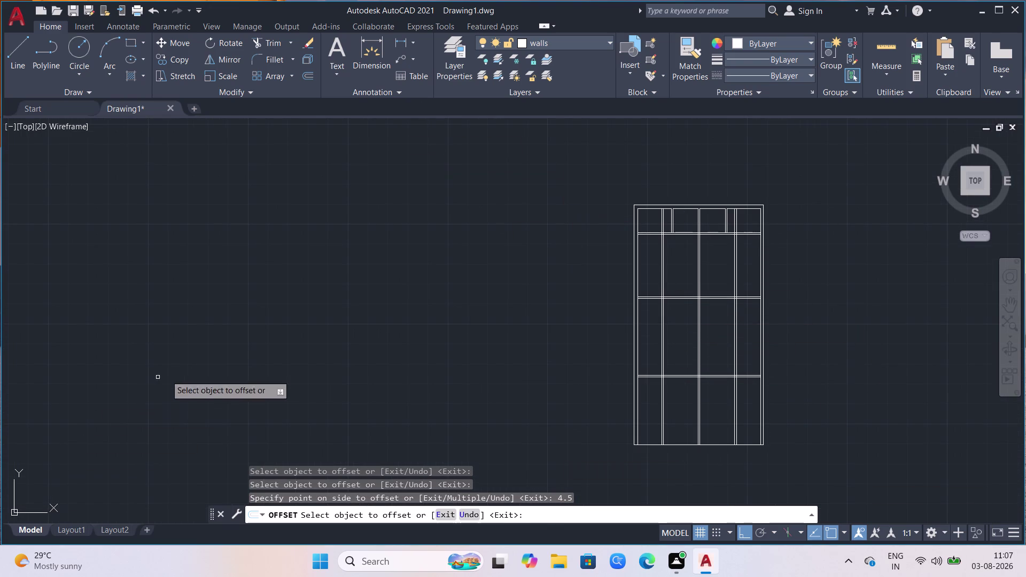
scroll(up, 3)
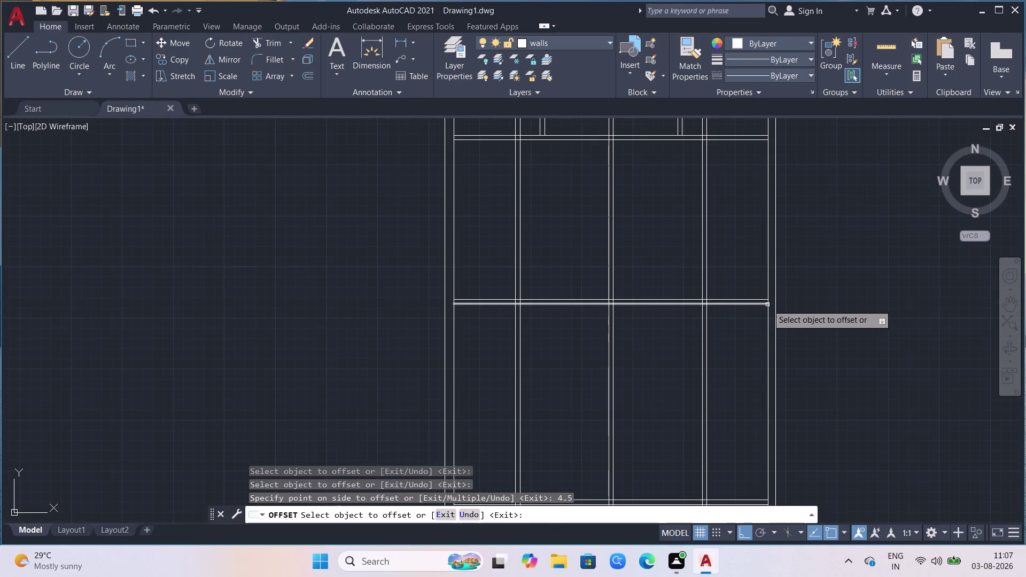
Offset the horizontal wall 7' down, then offset that line 4.5 for the first partition.
click(766, 305)
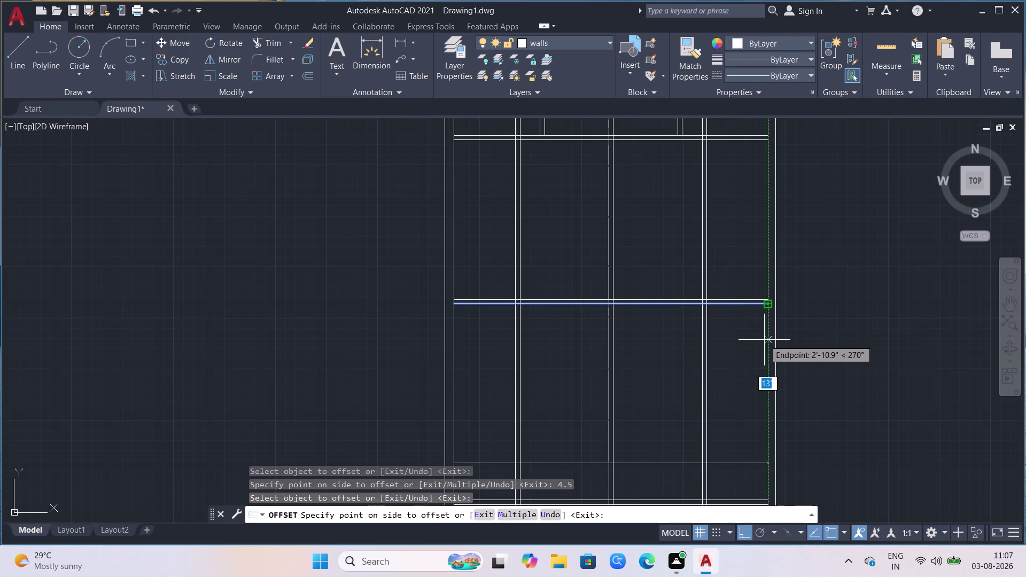
key(7)
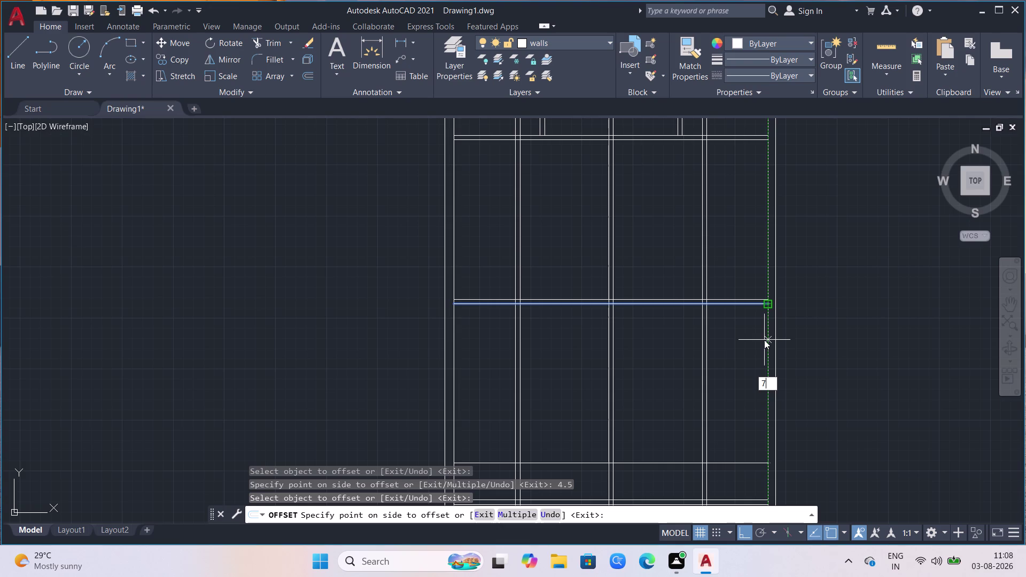
key(apostrophe)
key(Return)
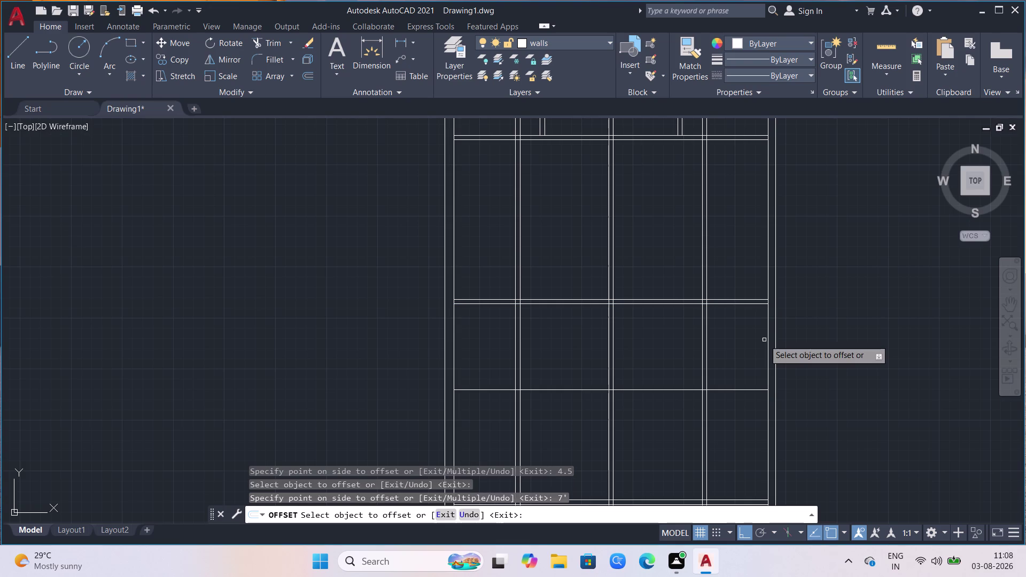
click(734, 392)
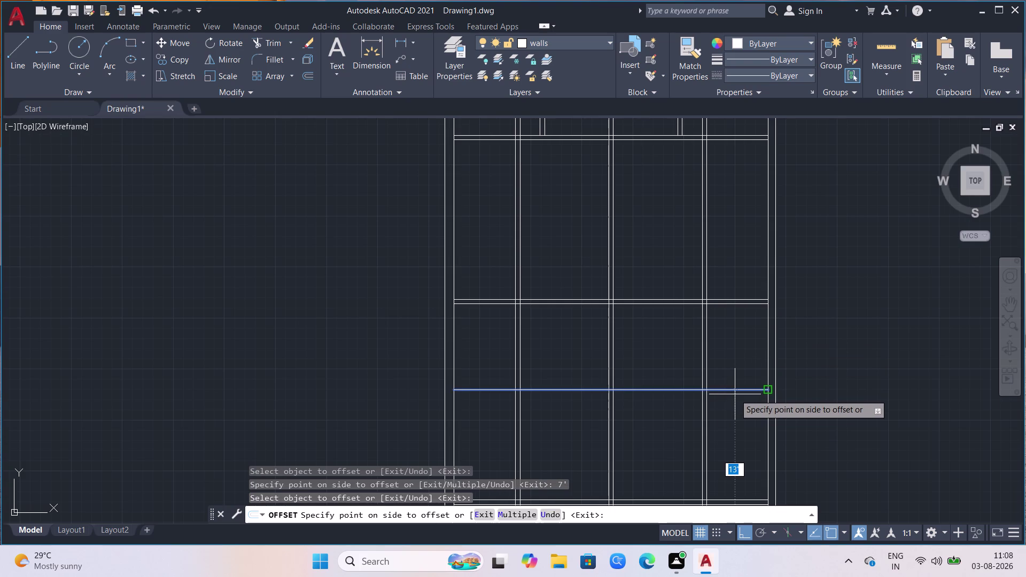
text(4.5)
key(Return)
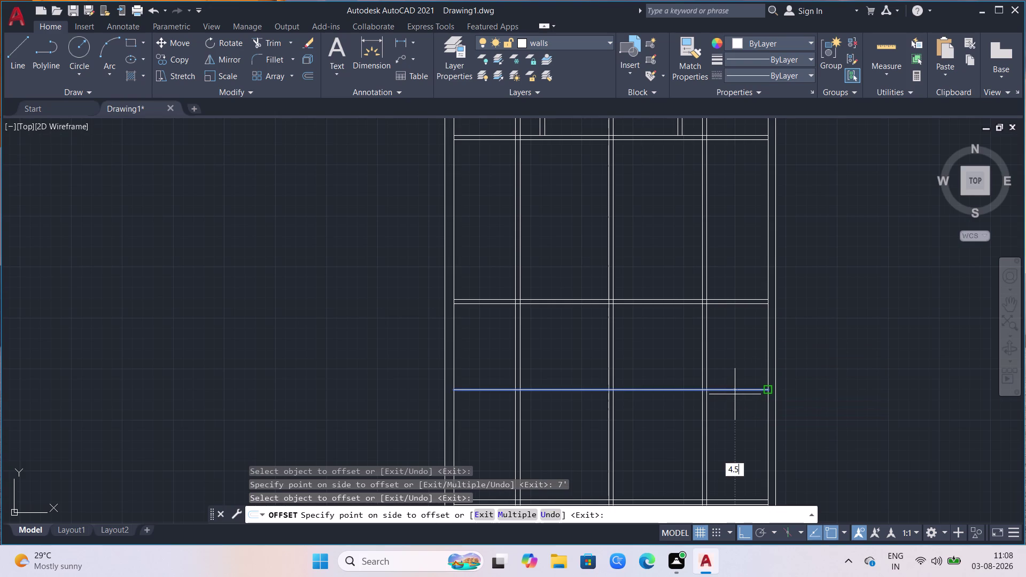
Offset the new partition 2' further down, then 4.5 for the second partition.
click(758, 394)
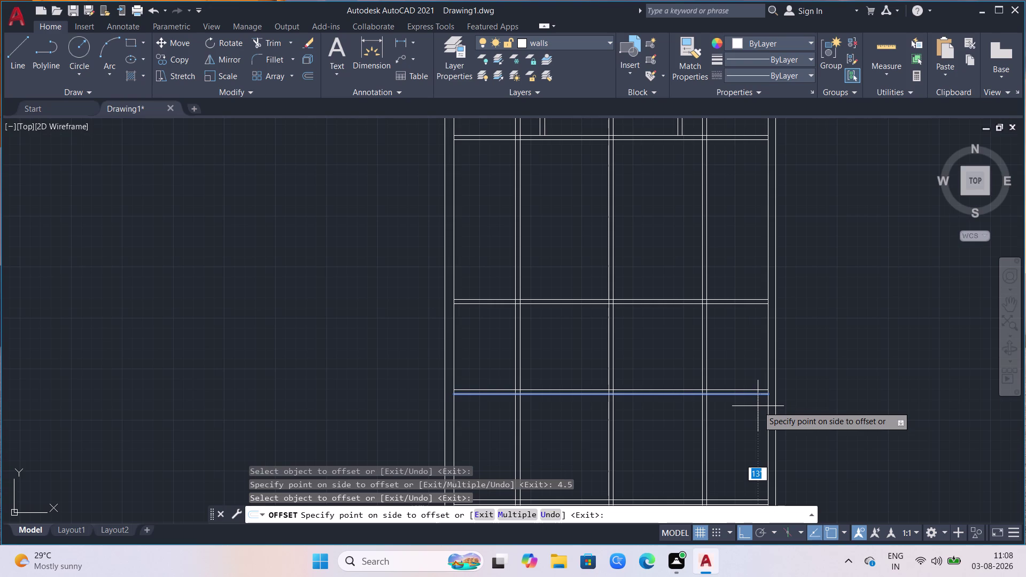
key(2)
key(apostrophe)
key(Return)
click(756, 419)
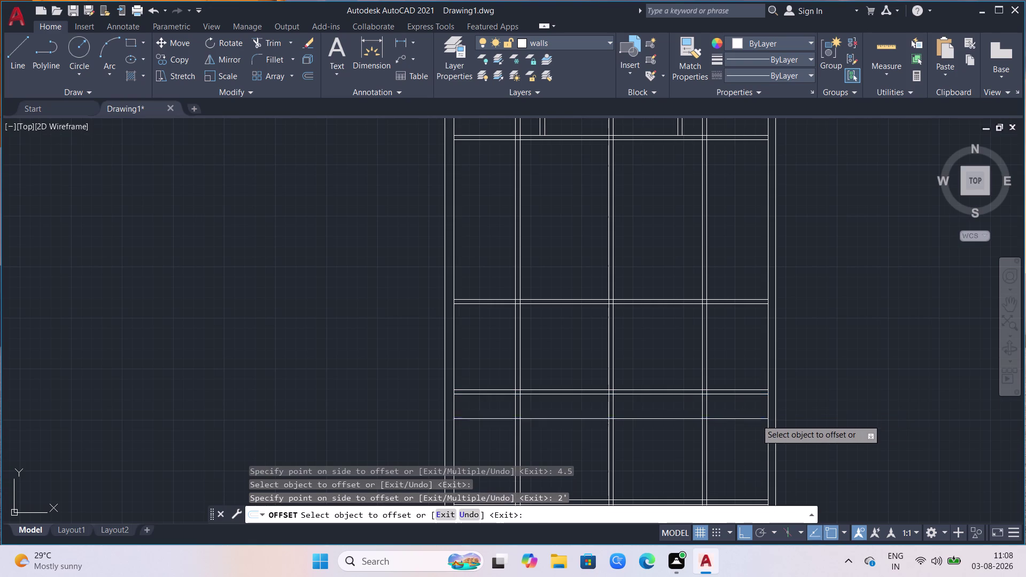
text(4)
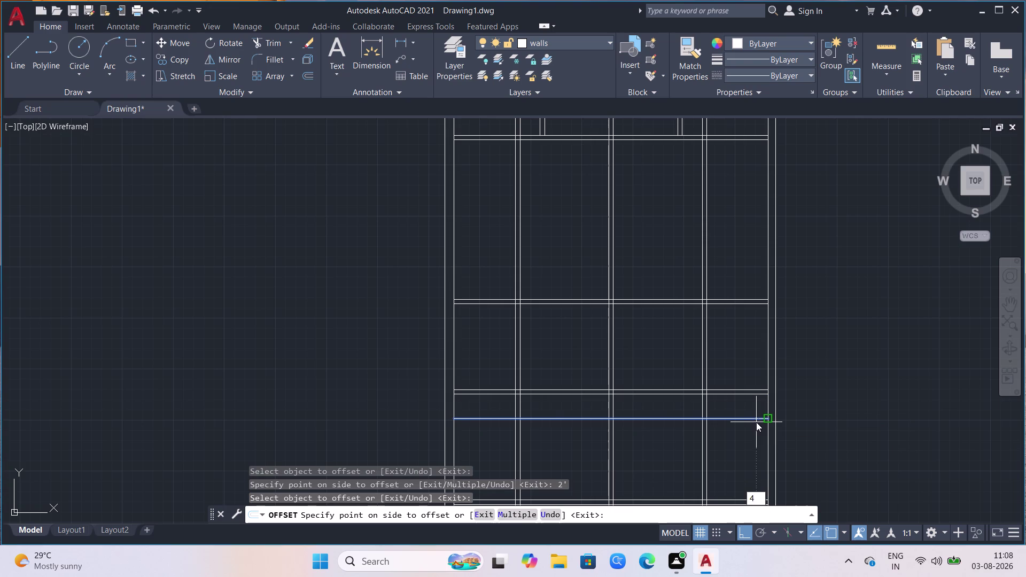
text(.5)
key(Return)
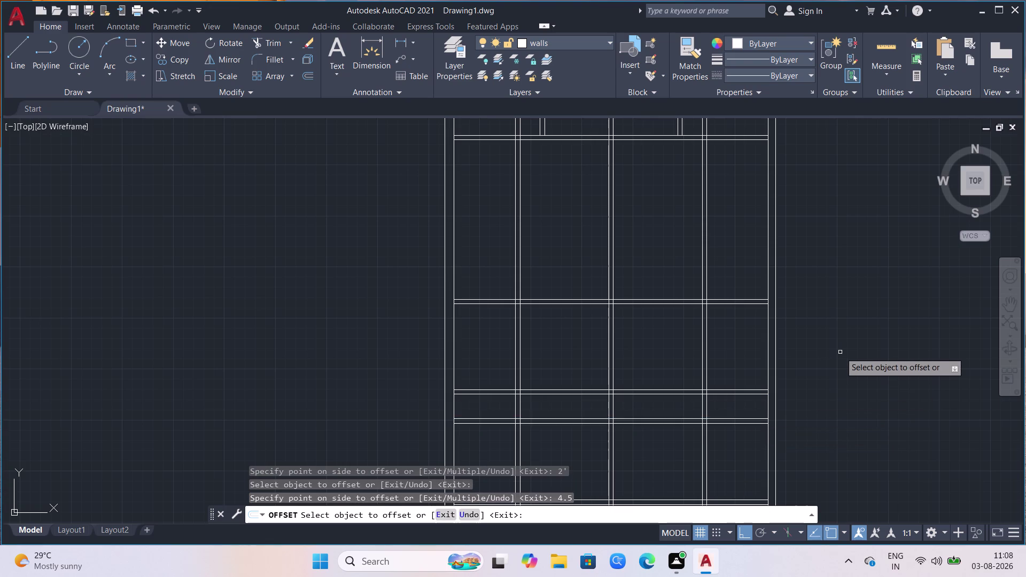
scroll(down, 3)
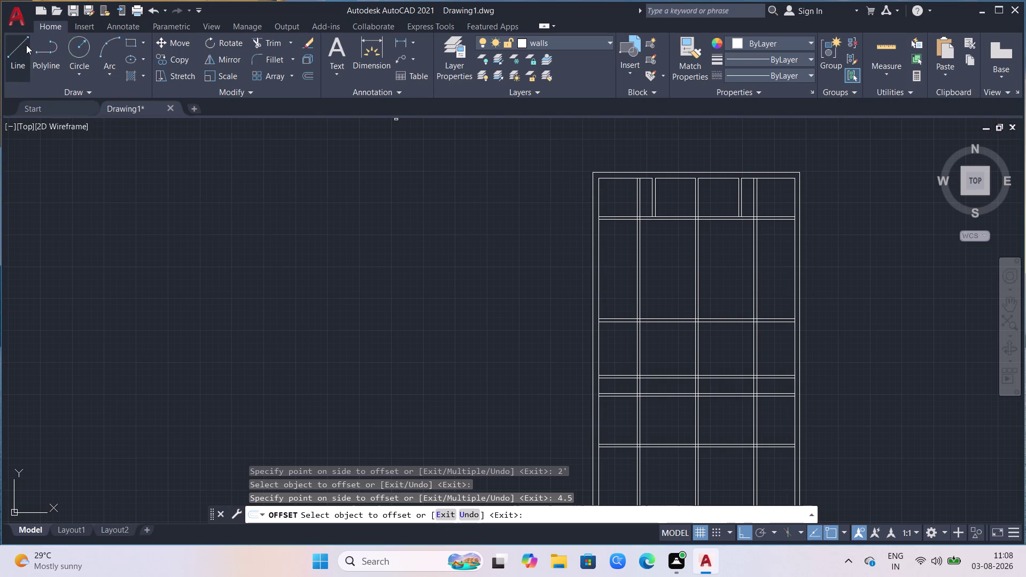
click(410, 43)
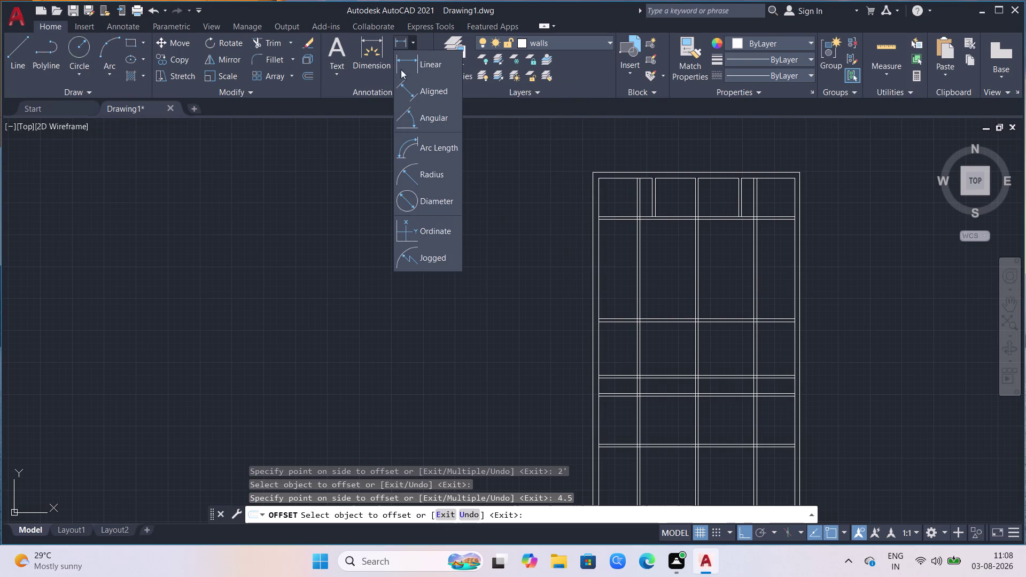
click(402, 54)
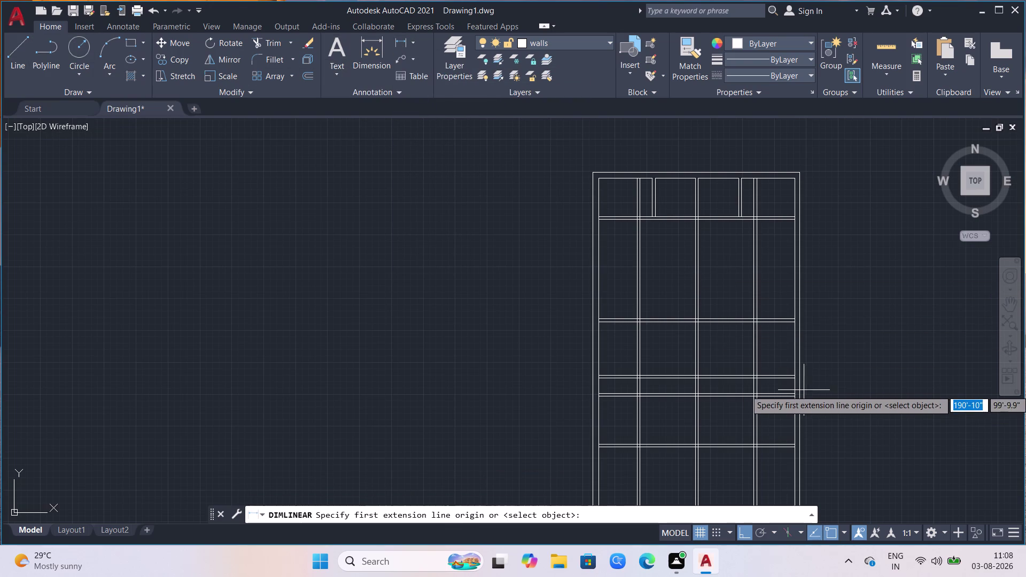
click(793, 399)
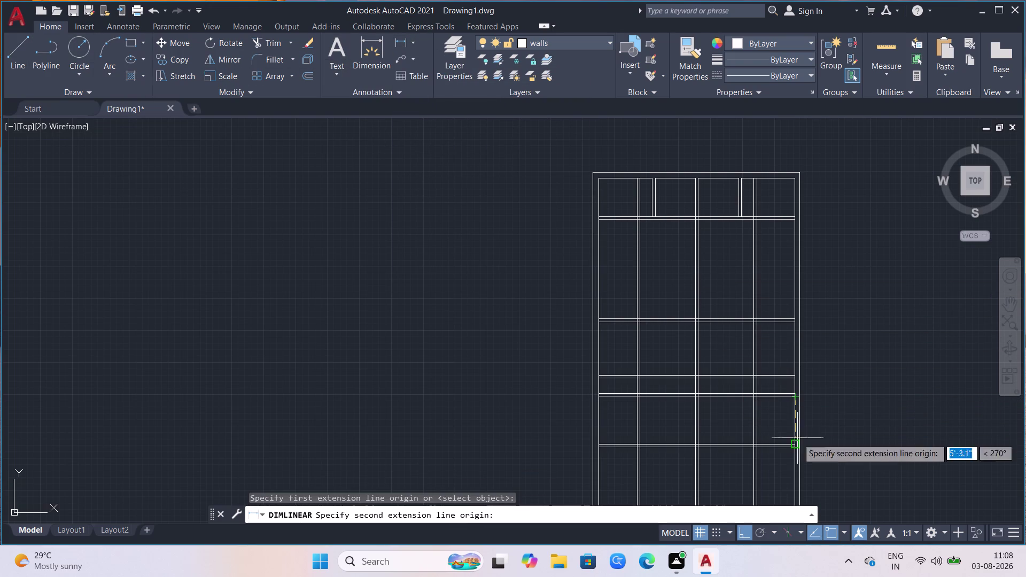
click(798, 441)
scroll(up, 3)
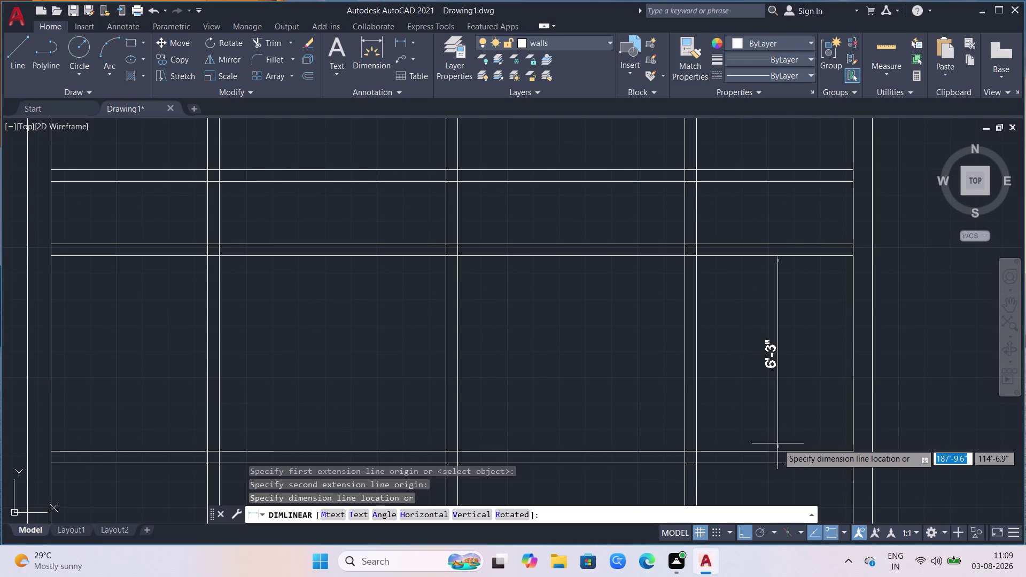
key(Escape)
scroll(down, 3)
scroll(down, 3)
scroll(down, 3)
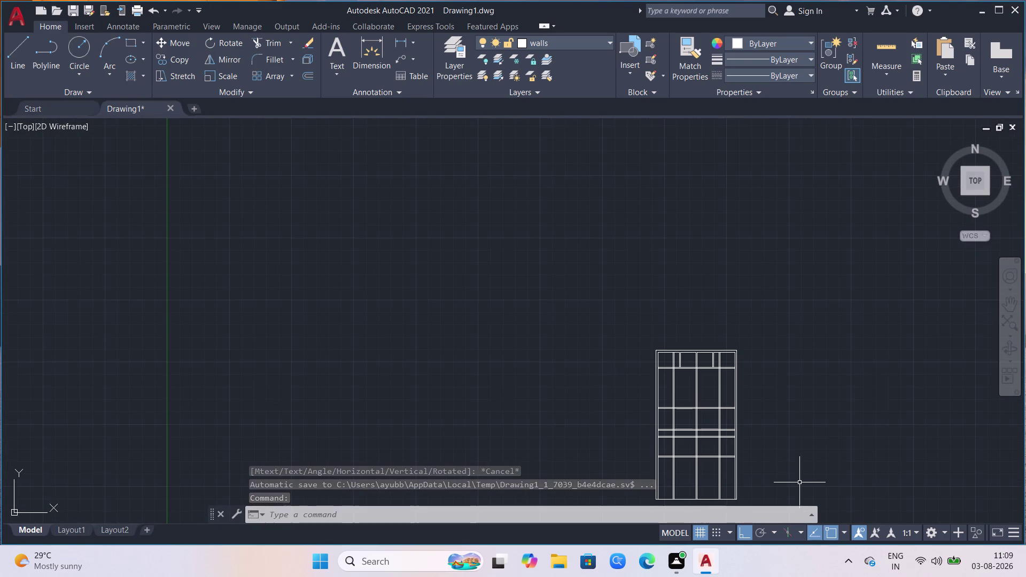
scroll(up, 3)
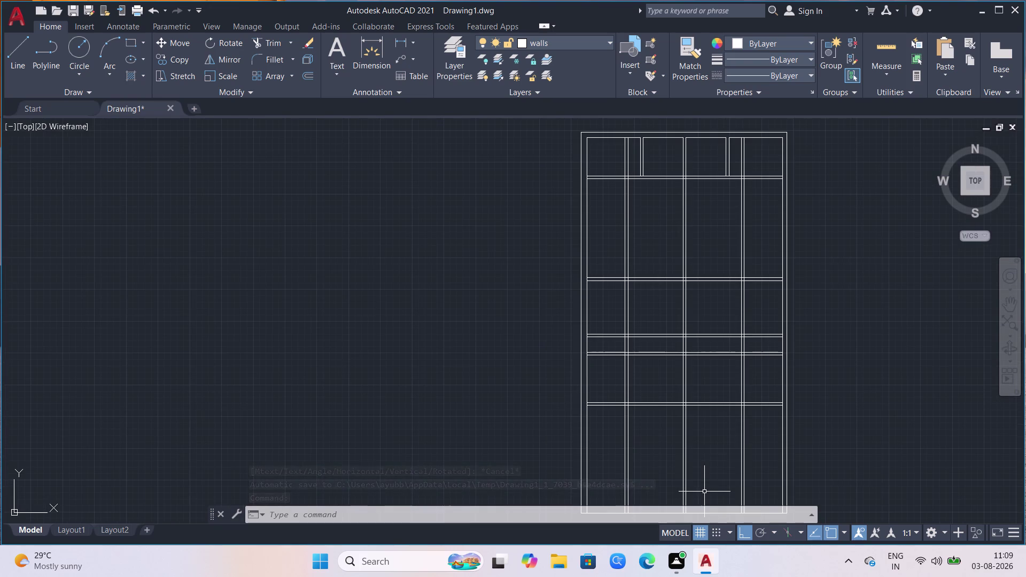
Start TRIM (tr) and fence-trim the first set of partition crossings.
scroll(up, 3)
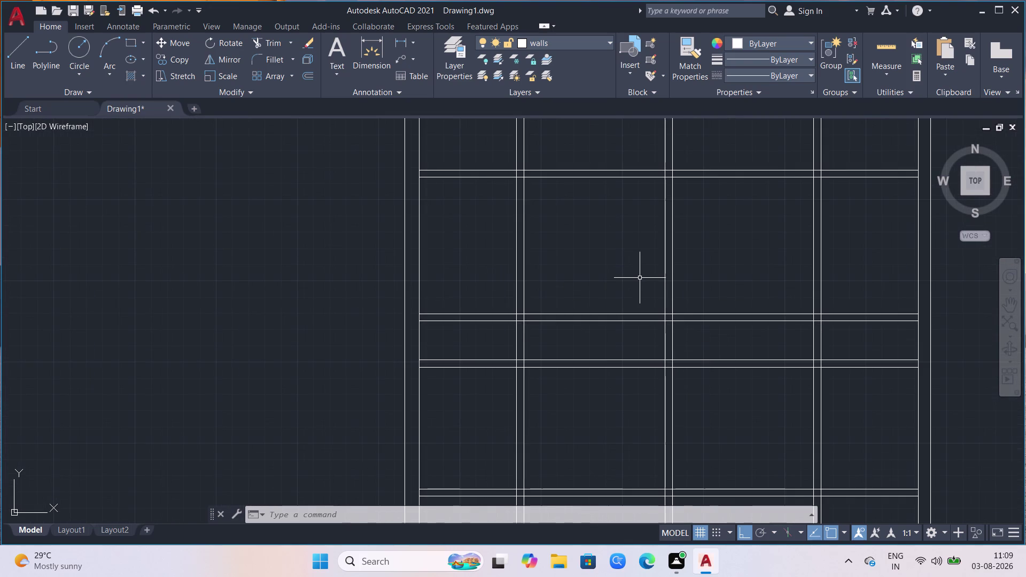
text(tr)
key(Return)
drag(639, 278, 633, 279)
click(567, 387)
click(760, 292)
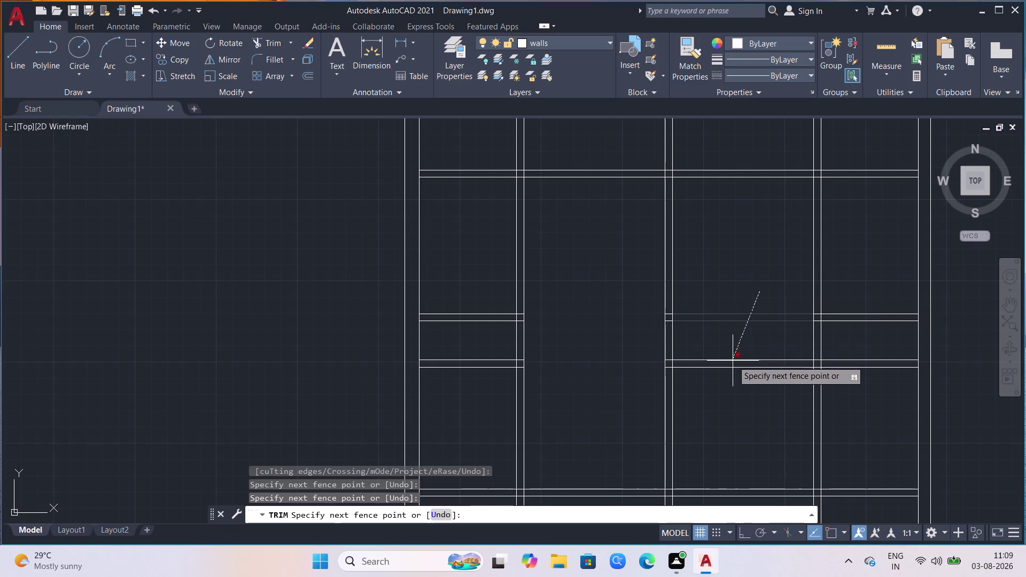
click(733, 388)
Fence-trim two more wall crossings, including the one at the left wall.
scroll(up, 3)
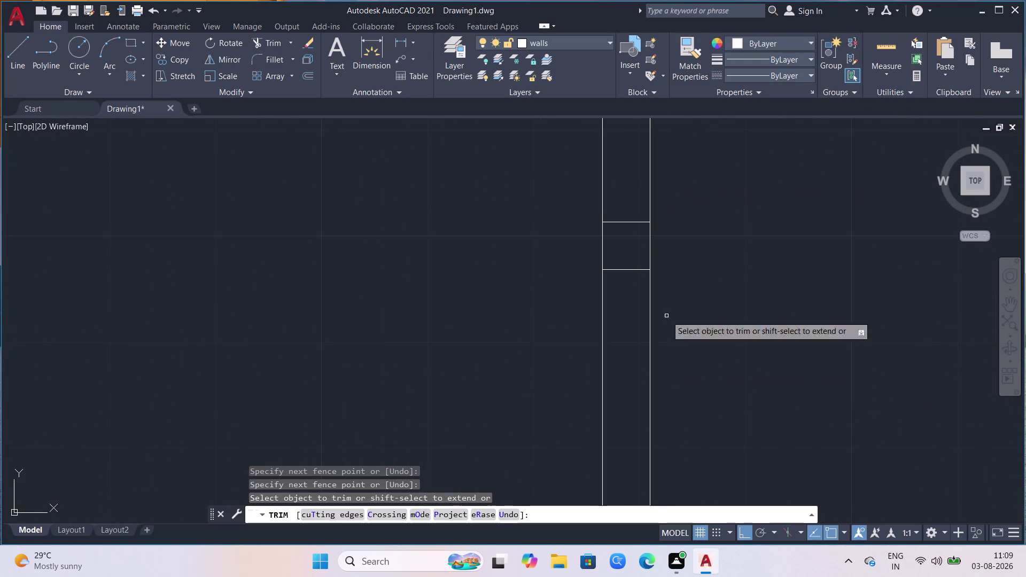
scroll(down, 3)
click(681, 181)
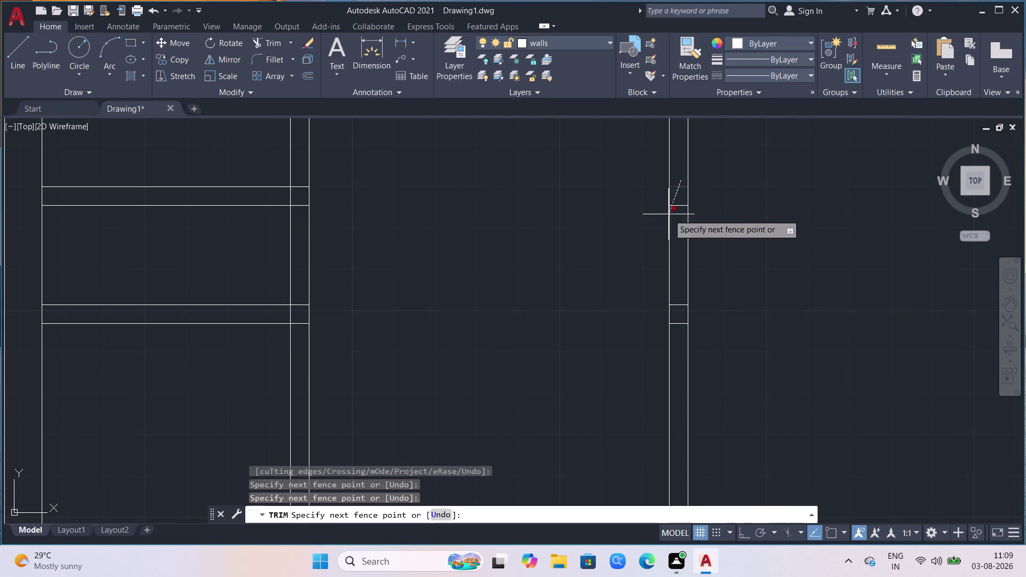
click(685, 353)
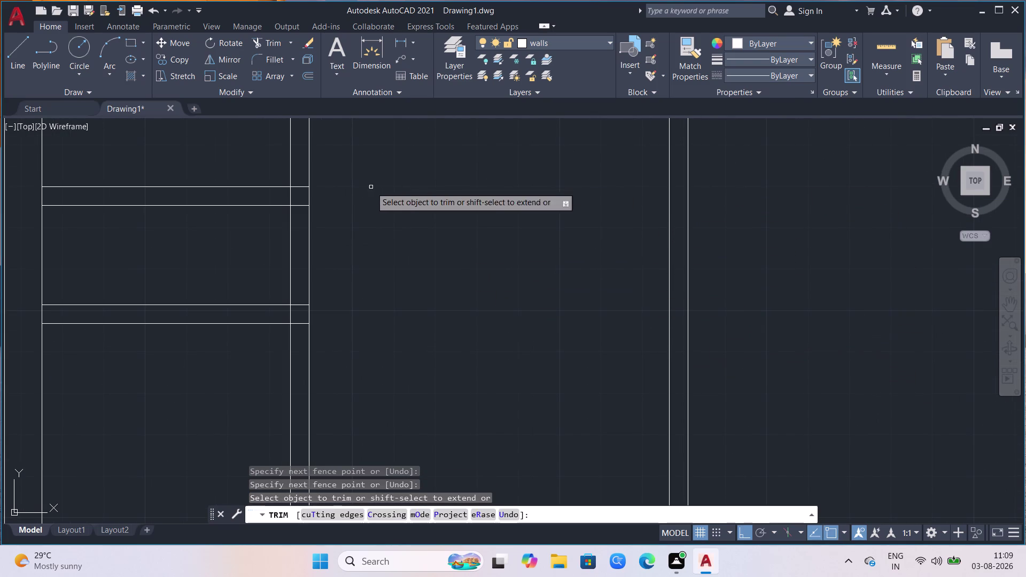
click(303, 177)
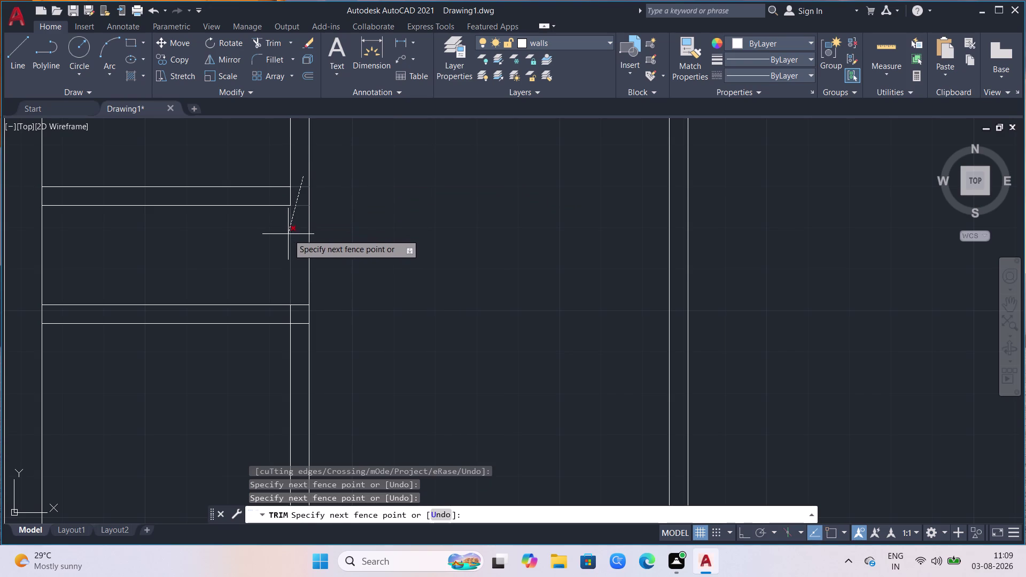
click(299, 328)
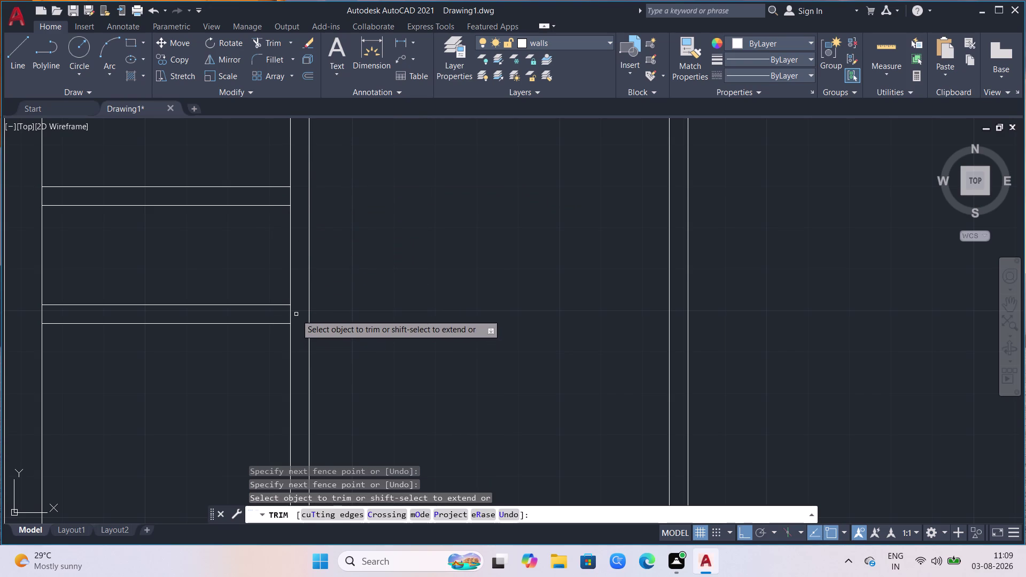
Remove the leftover wall segments across the upper and lower openings and at two junctions.
click(290, 312)
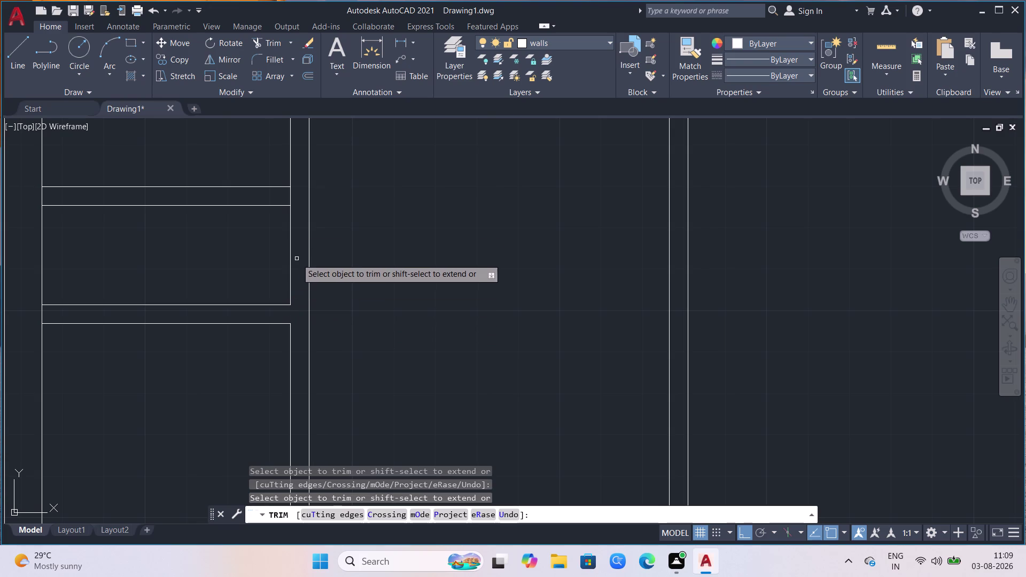
click(291, 194)
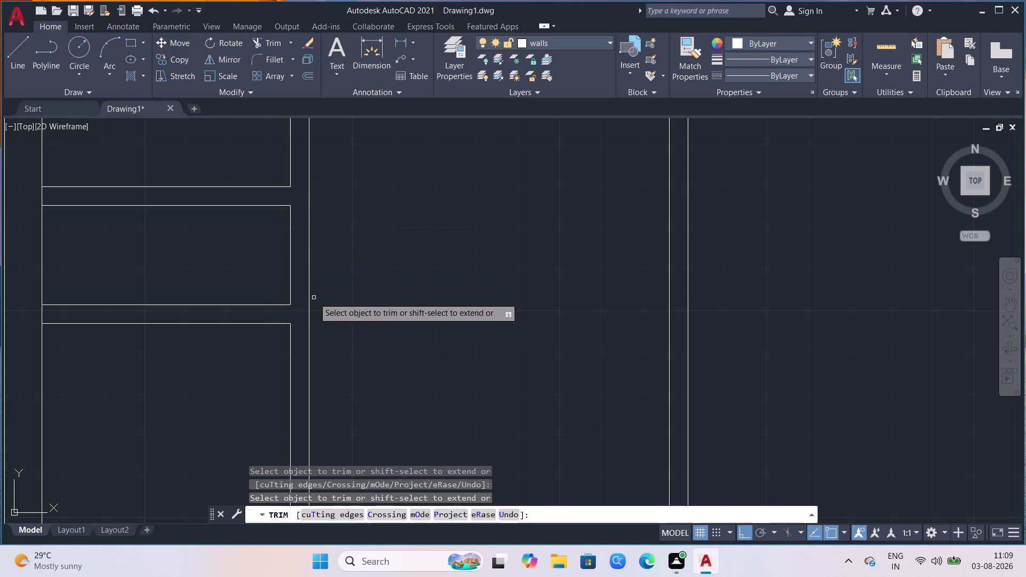
scroll(down, 3)
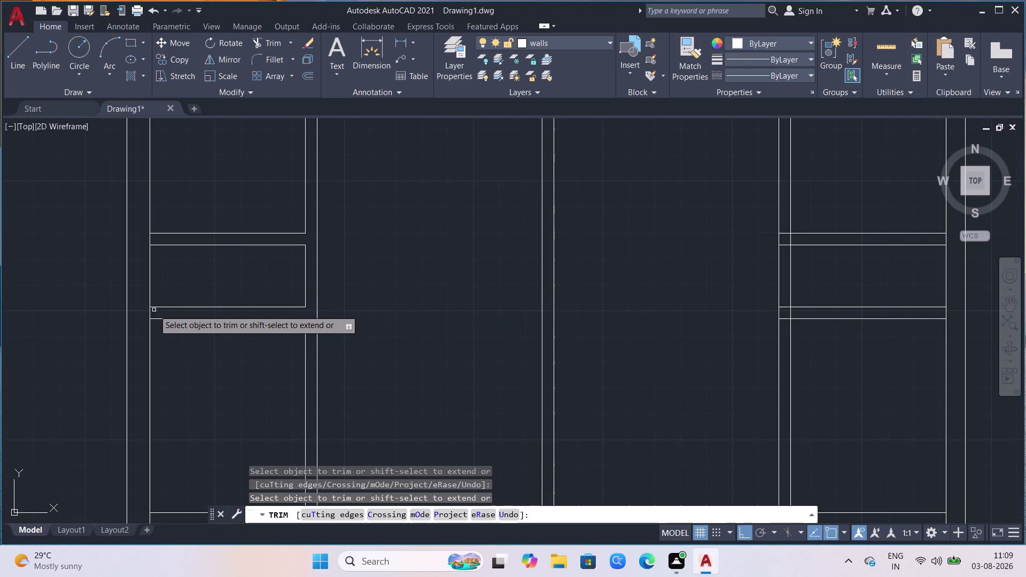
click(152, 313)
click(148, 239)
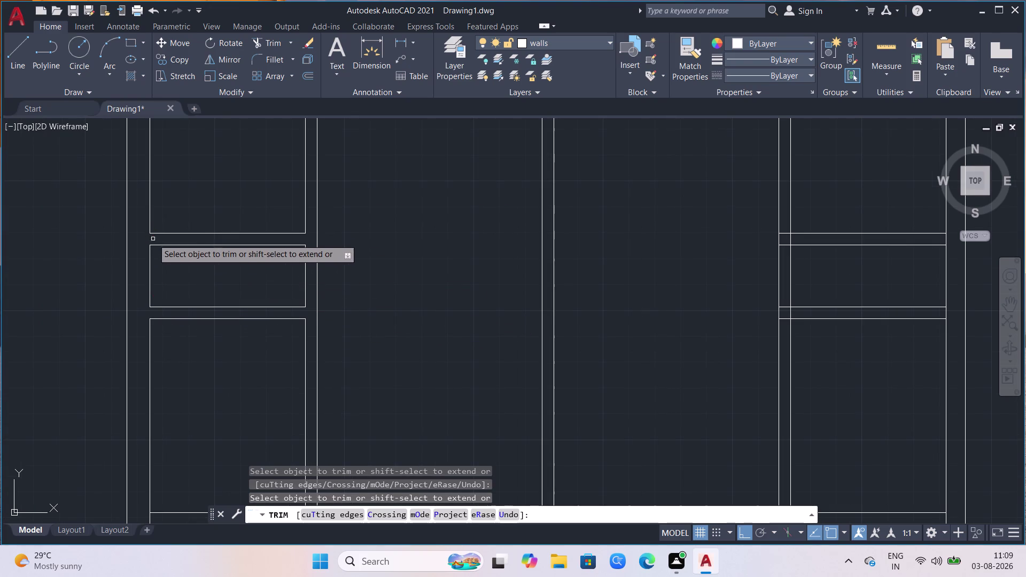
scroll(down, 3)
scroll(down, 3)
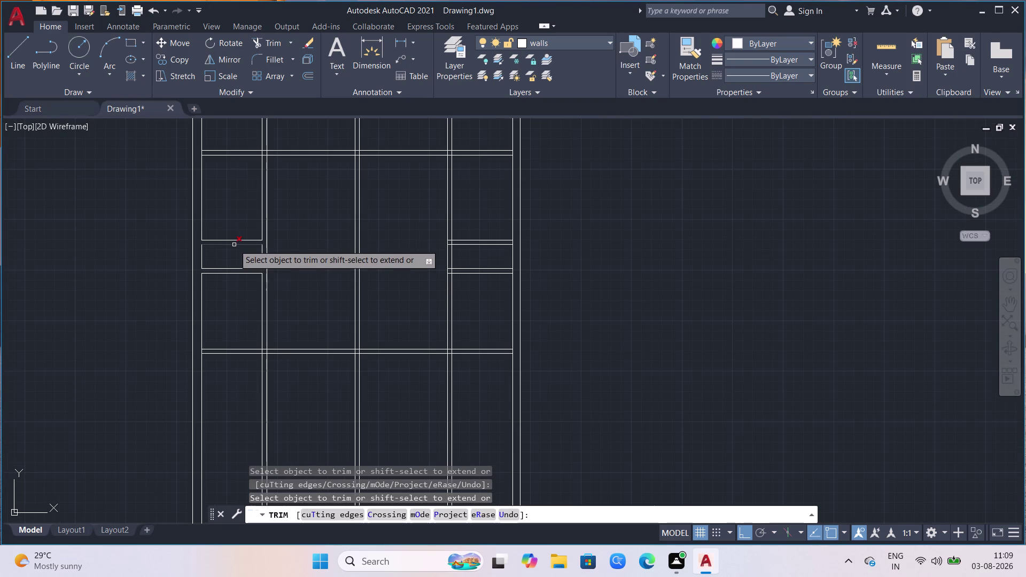